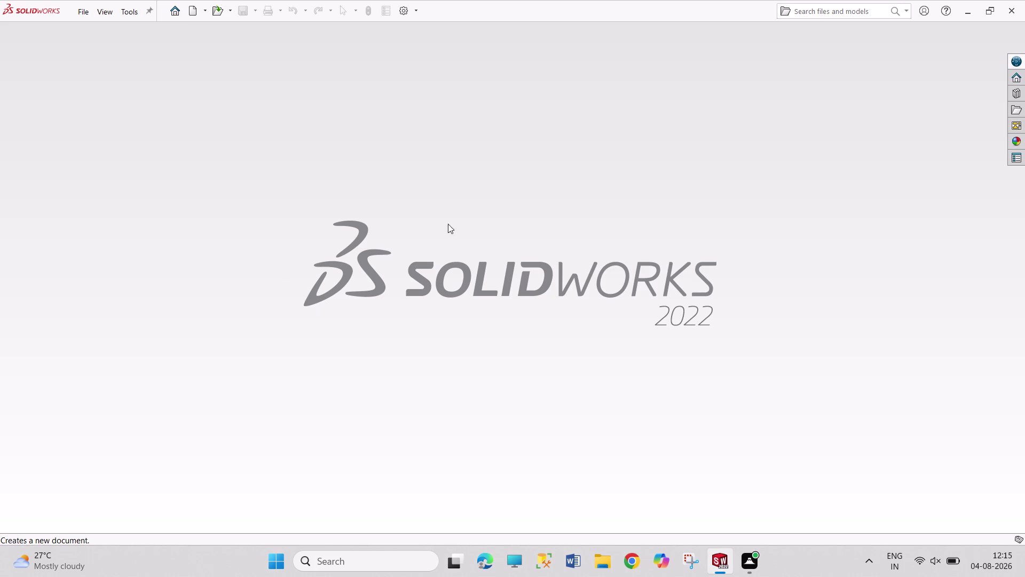
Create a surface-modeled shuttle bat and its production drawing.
Create a new blank SOLIDWORKS part document, Part1.
click(195, 12)
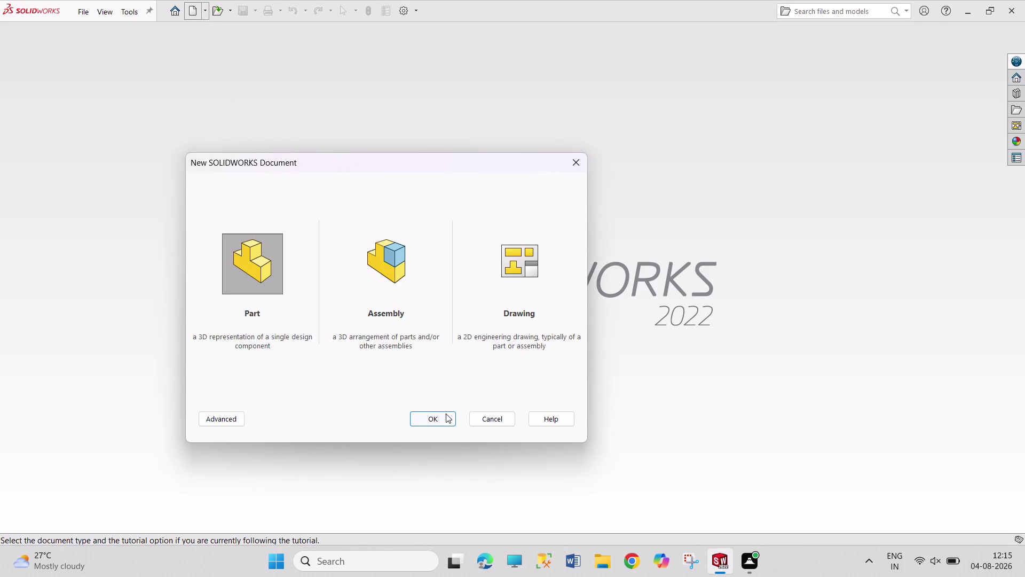
click(446, 413)
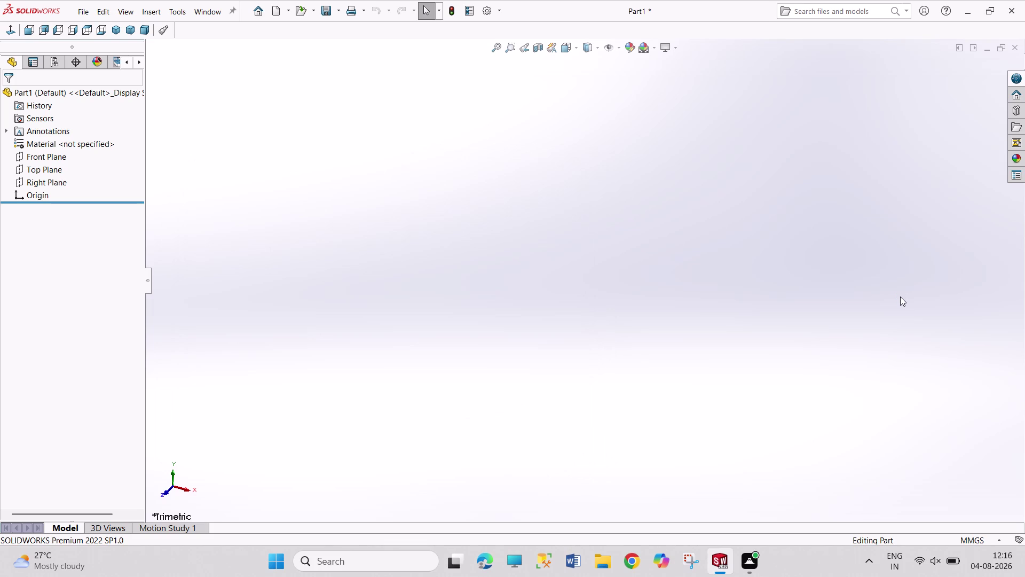
Rotate the view, then start Sketch1 on the Top Plane.
drag(469, 140, 700, 308)
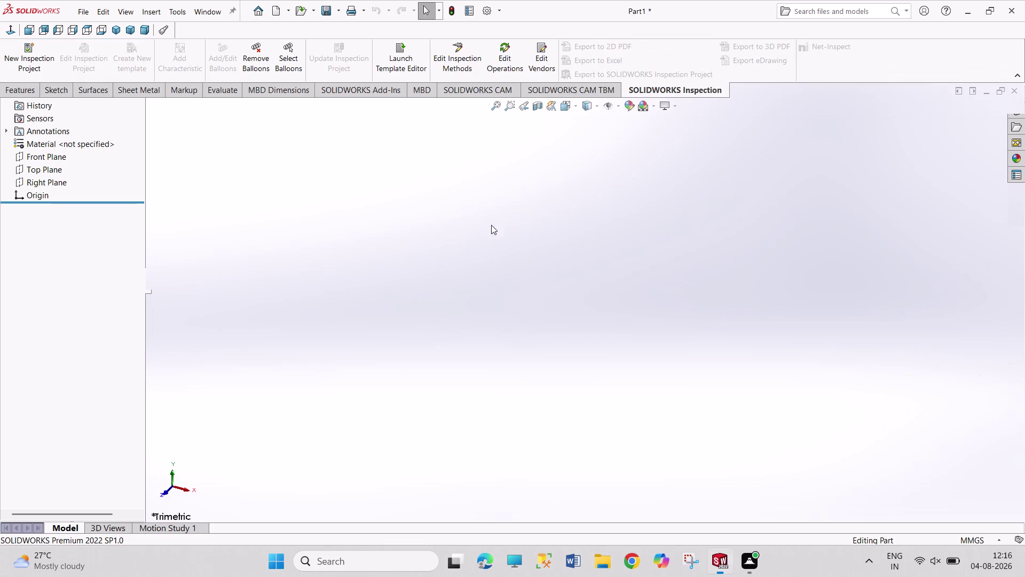
drag(463, 187, 590, 288)
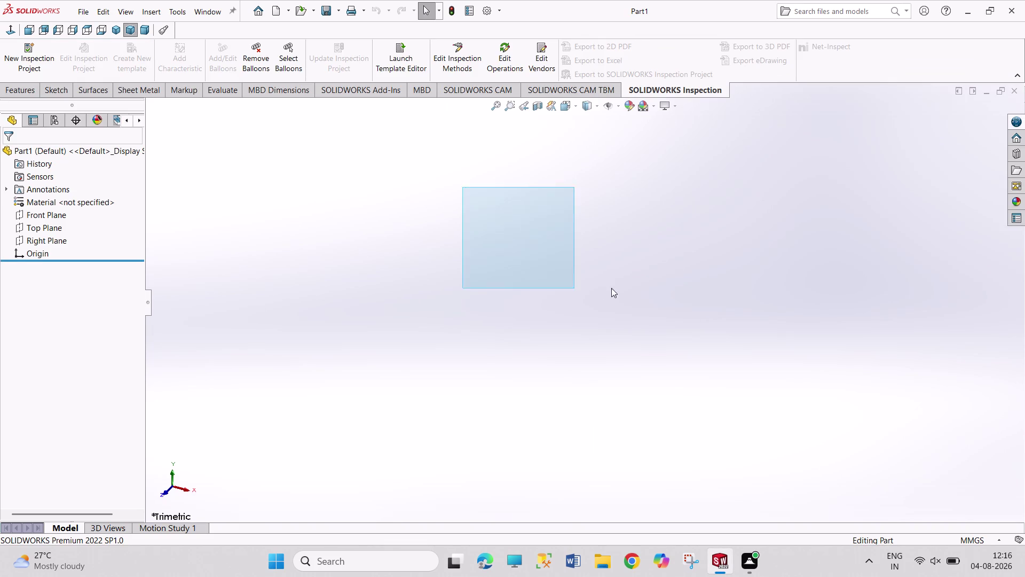
drag(591, 288, 611, 288)
drag(485, 199, 711, 367)
drag(532, 177, 757, 365)
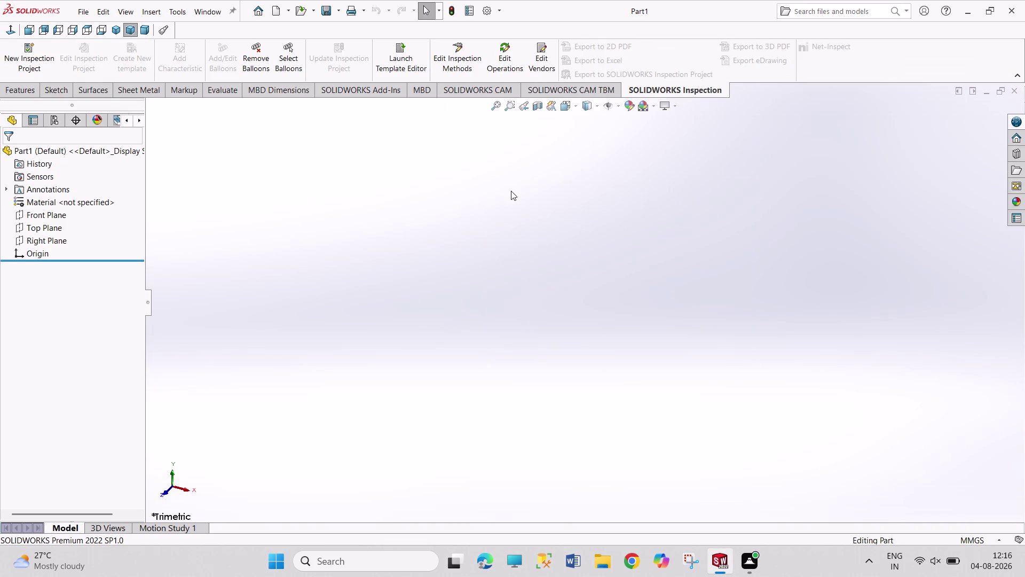
drag(511, 190, 710, 349)
drag(488, 146, 658, 364)
drag(443, 165, 622, 367)
drag(427, 184, 465, 305)
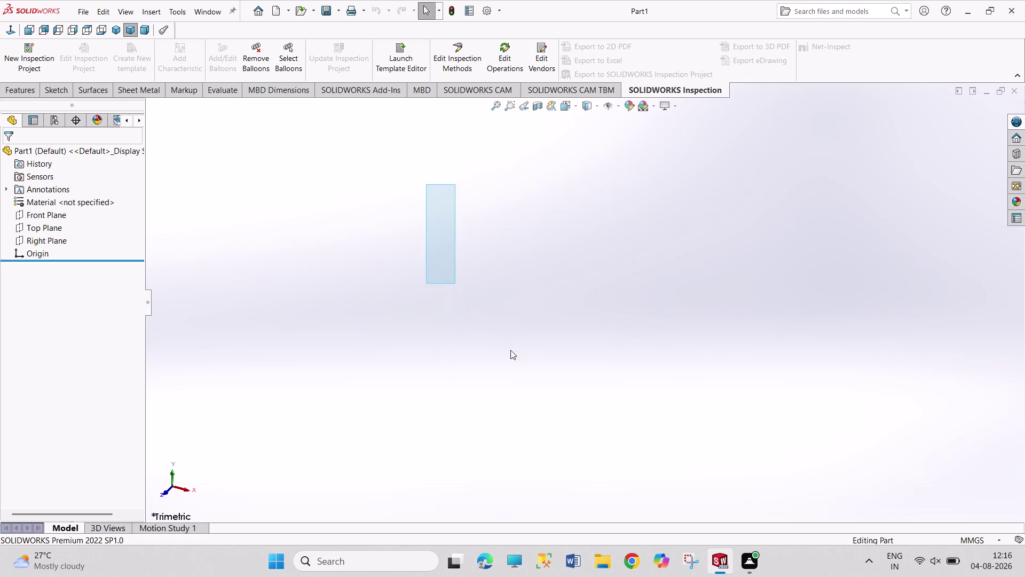
drag(465, 305, 560, 337)
drag(445, 191, 546, 301)
drag(430, 180, 682, 351)
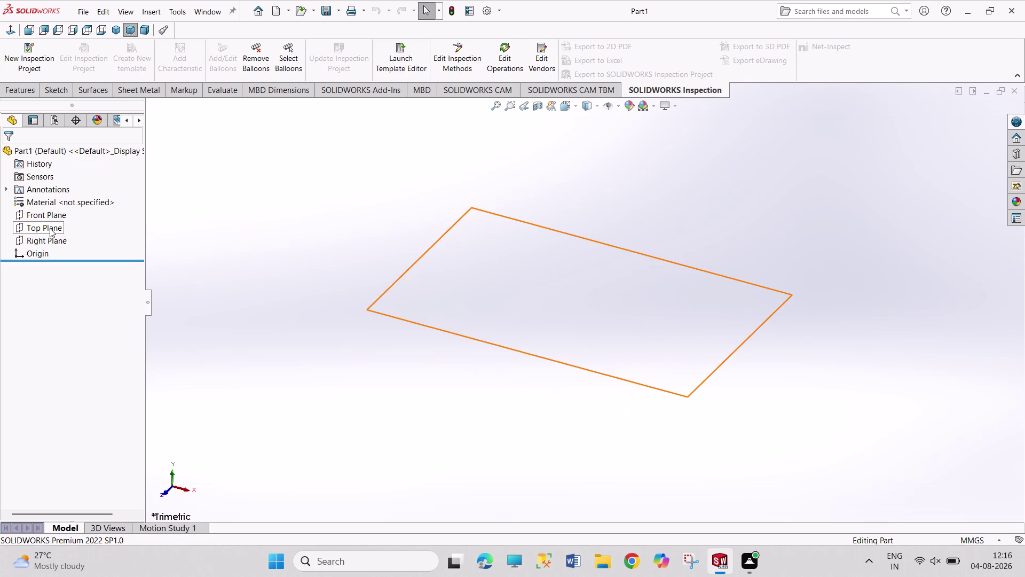
click(50, 228)
click(59, 215)
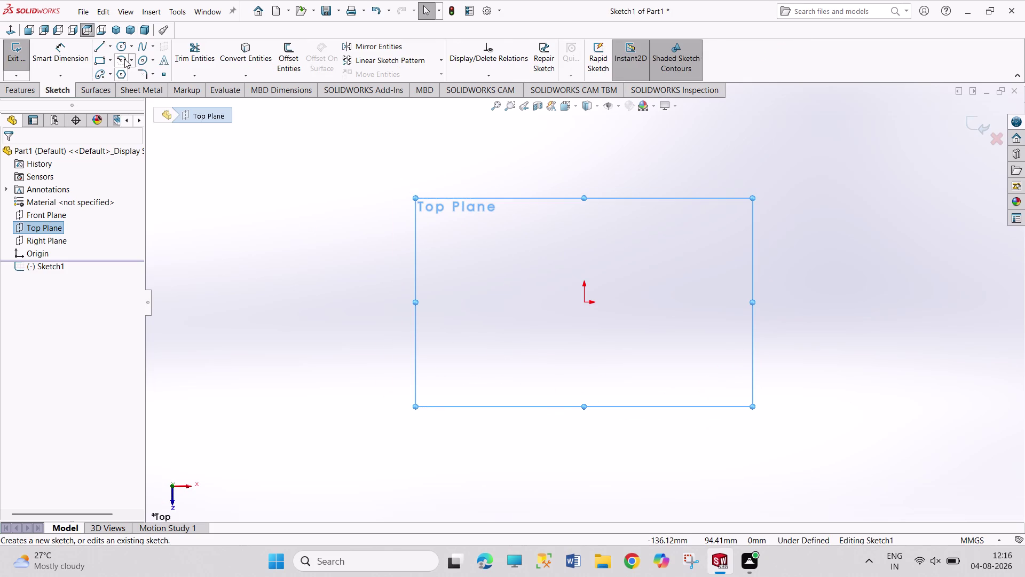
Draw an origin-centred ellipse with radii about 58.9 and 36.9 mm.
click(142, 61)
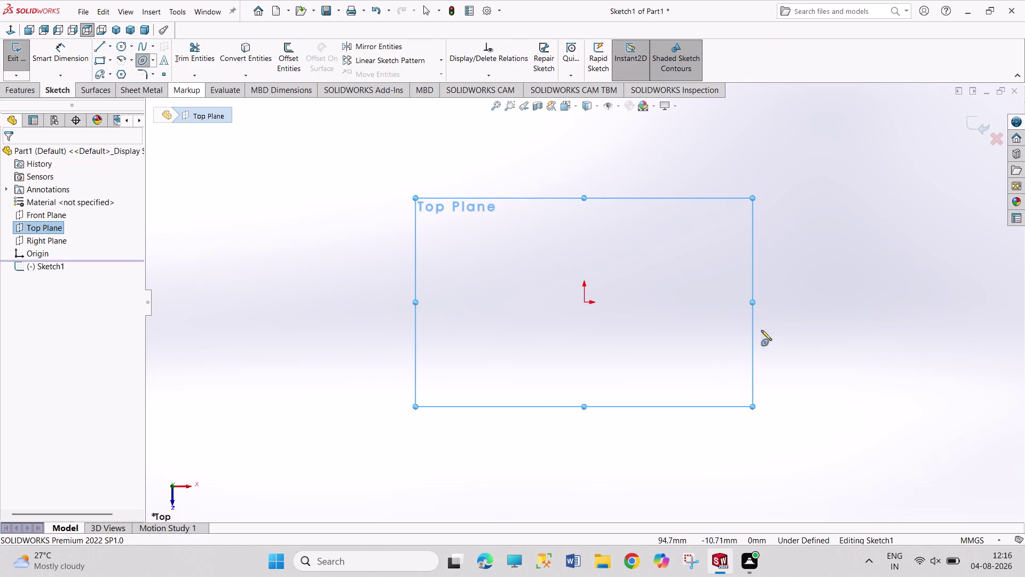
click(584, 300)
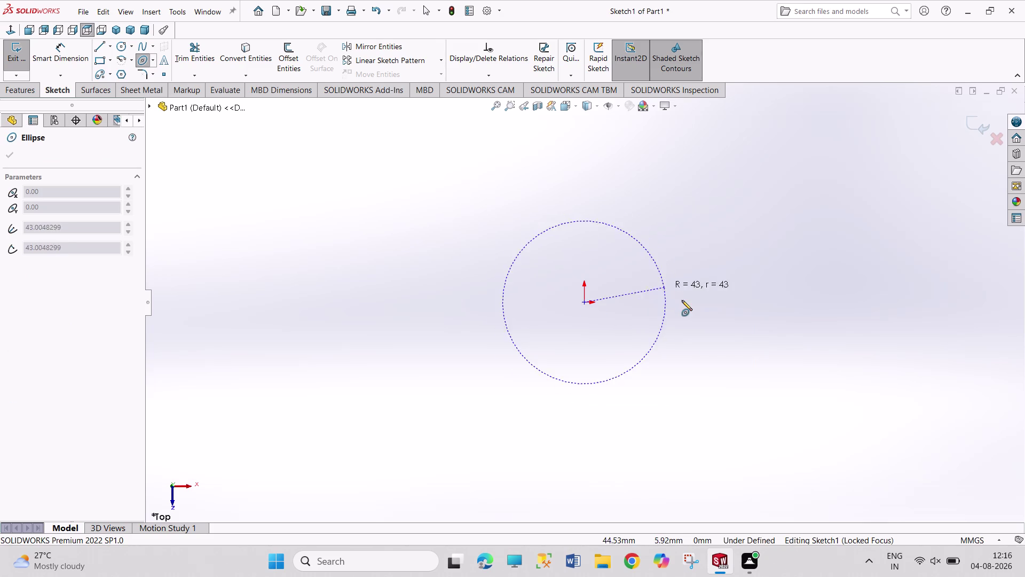
click(696, 299)
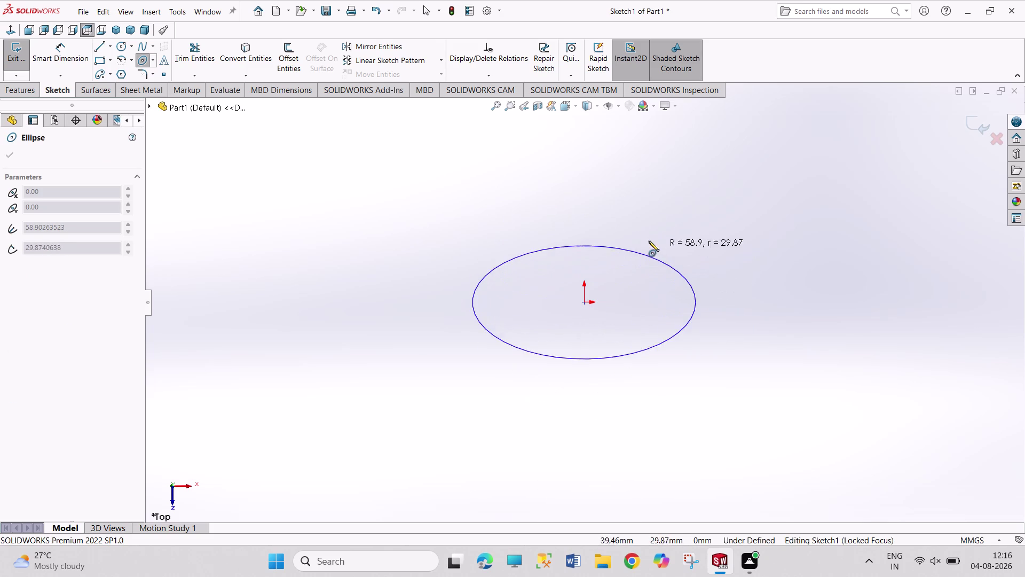
click(600, 232)
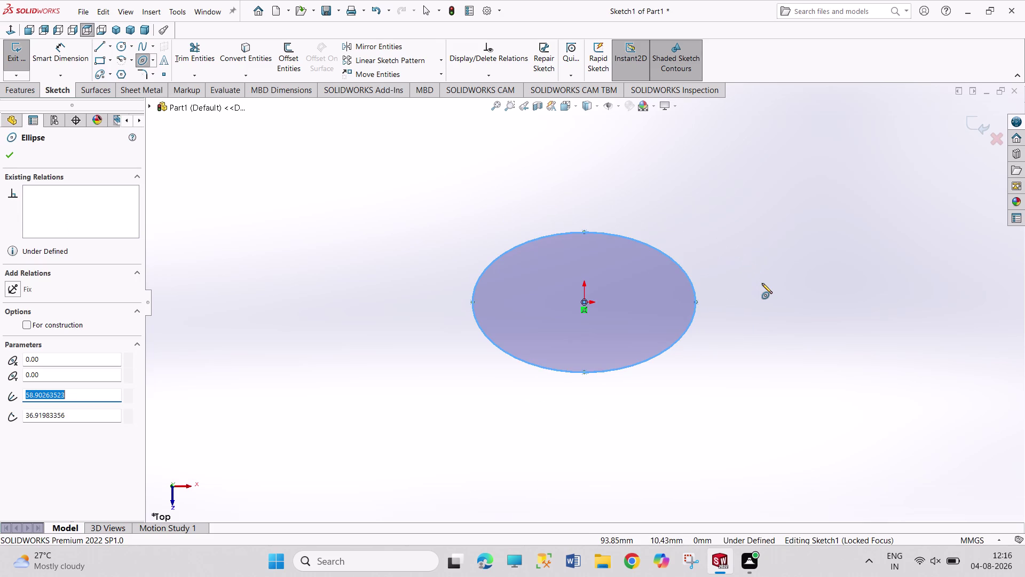
right_drag(762, 283, 754, 196)
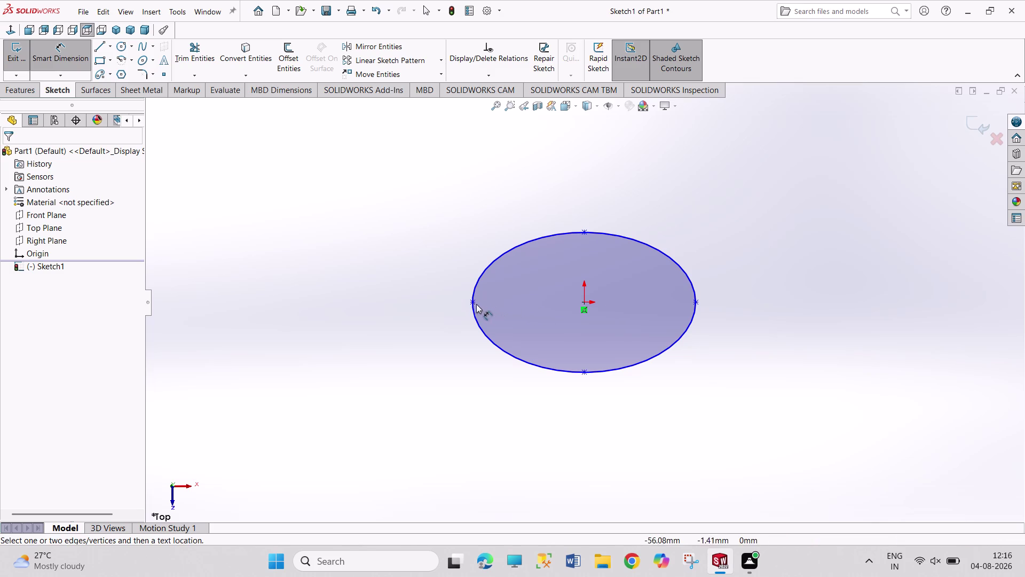
Dimension the ellipse's width between its left and right points as 300 mm.
click(471, 300)
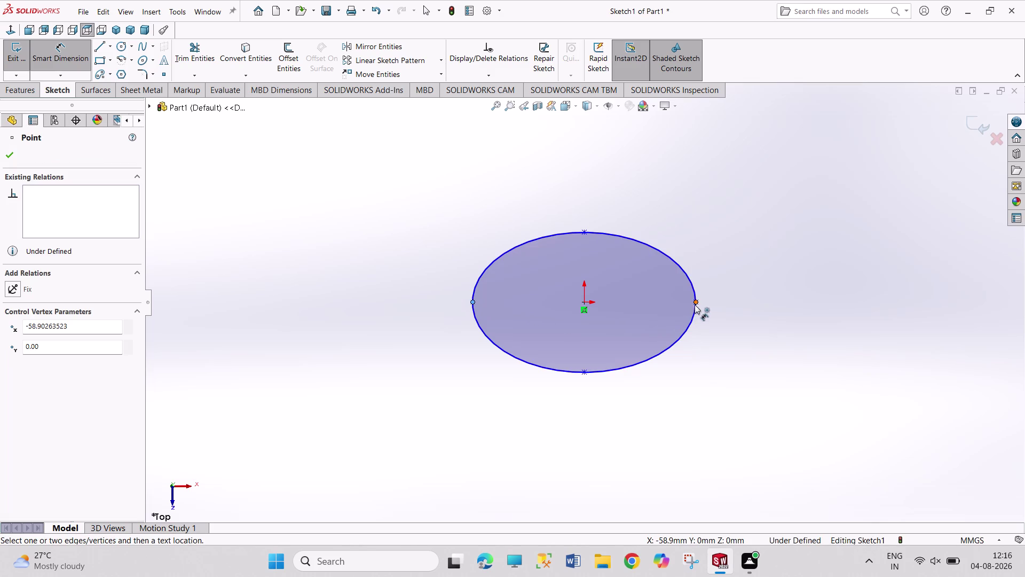
click(697, 304)
click(628, 202)
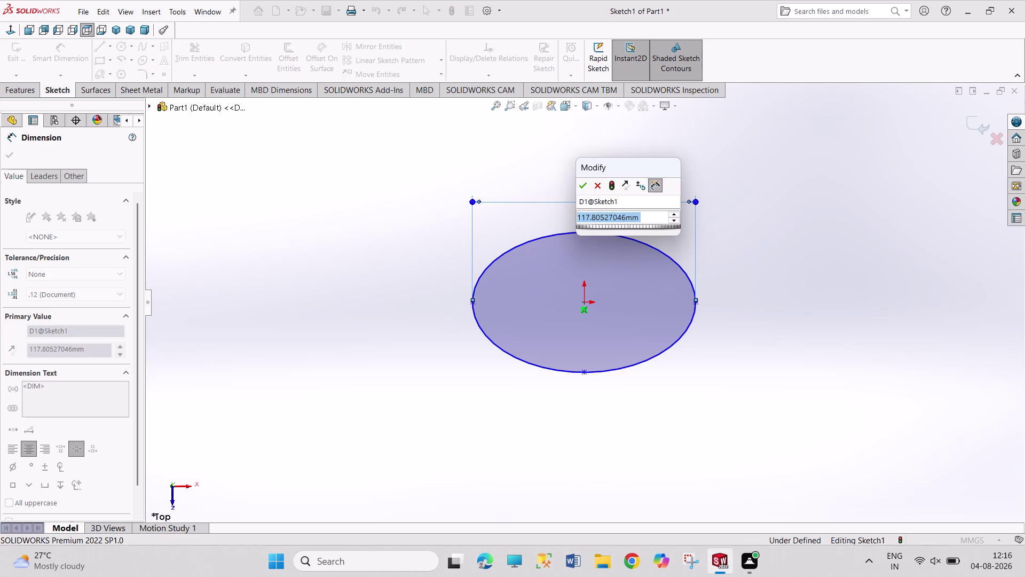
text(300)
key(Return)
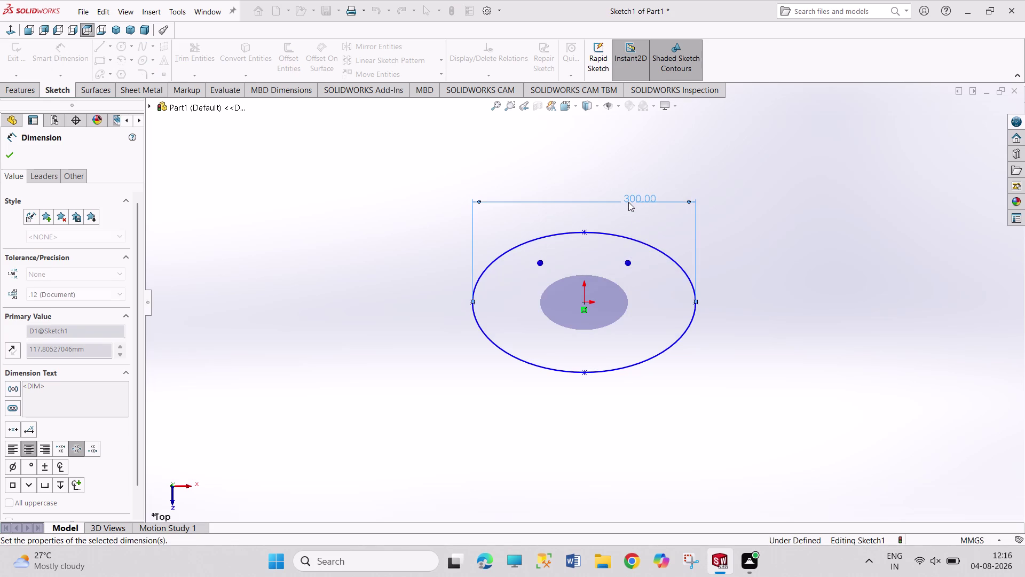
Dimension the ellipse's height as 200 mm and exit Smart Dimension.
click(584, 232)
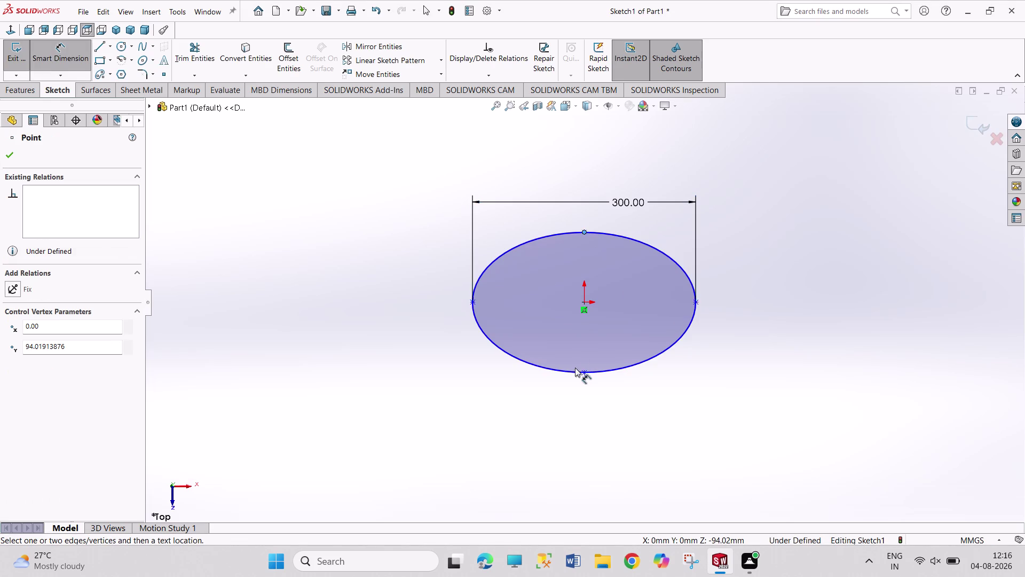
click(584, 373)
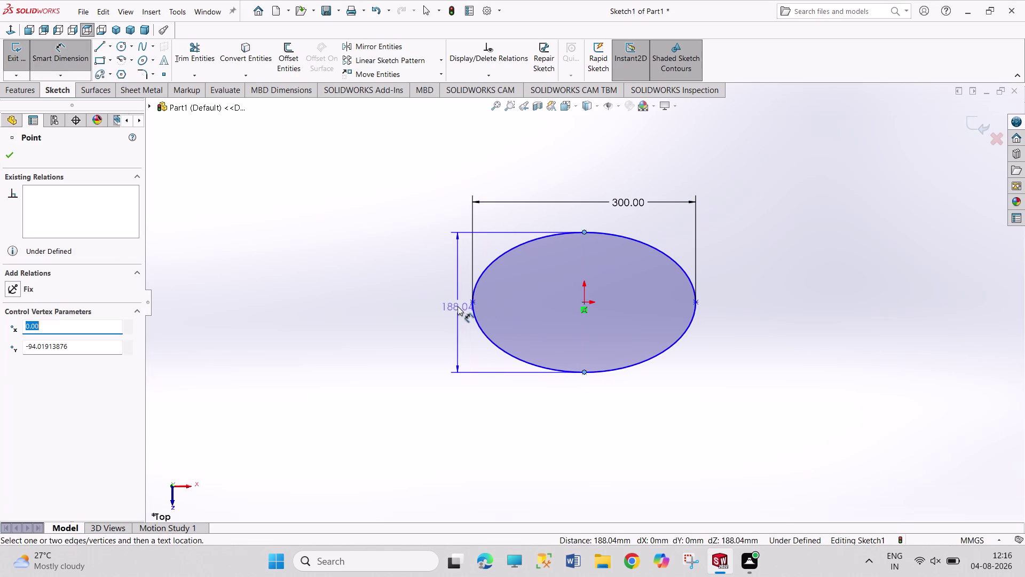
click(421, 289)
text(20)
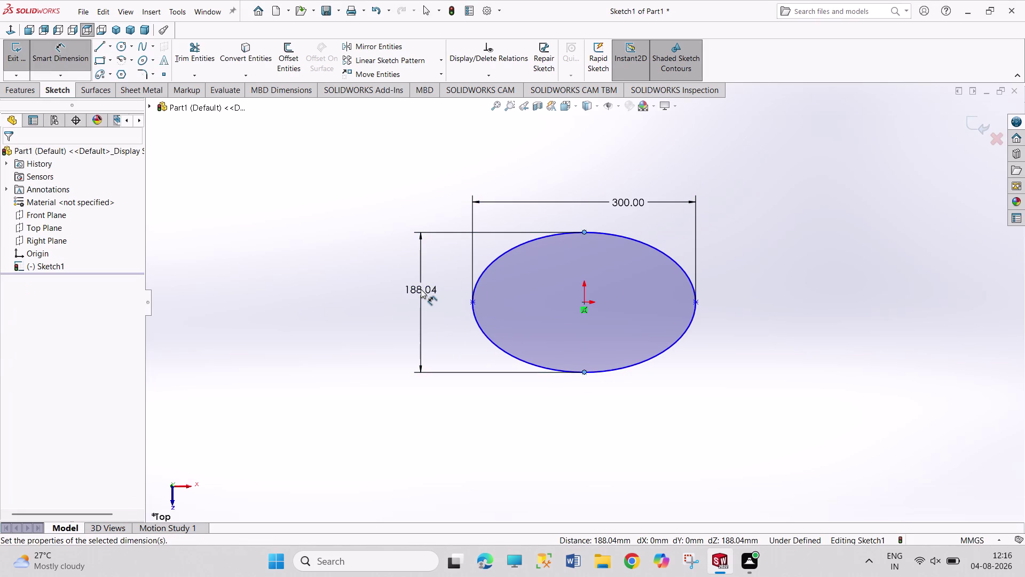
text(0)
key(Return)
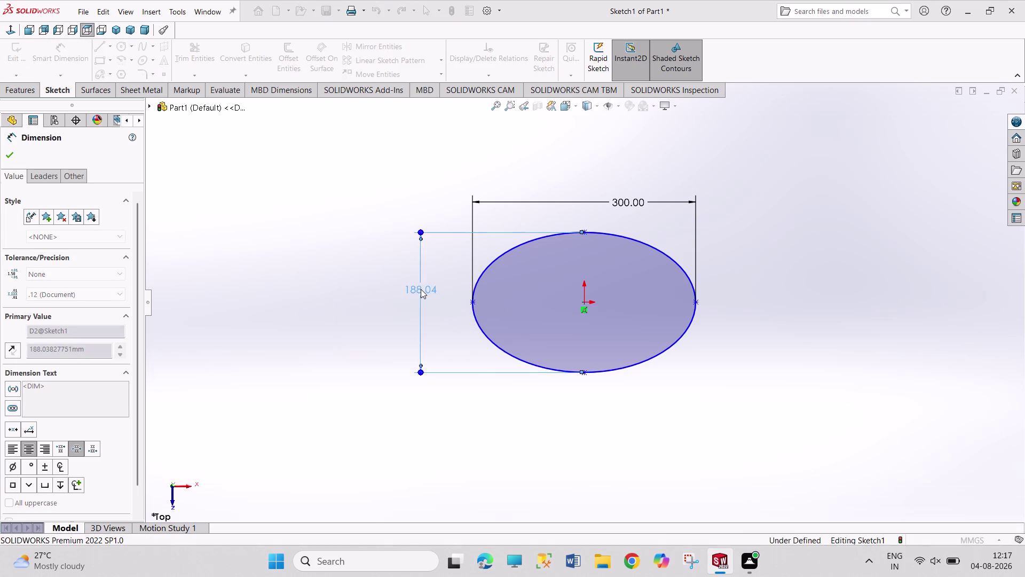
right_click(751, 314)
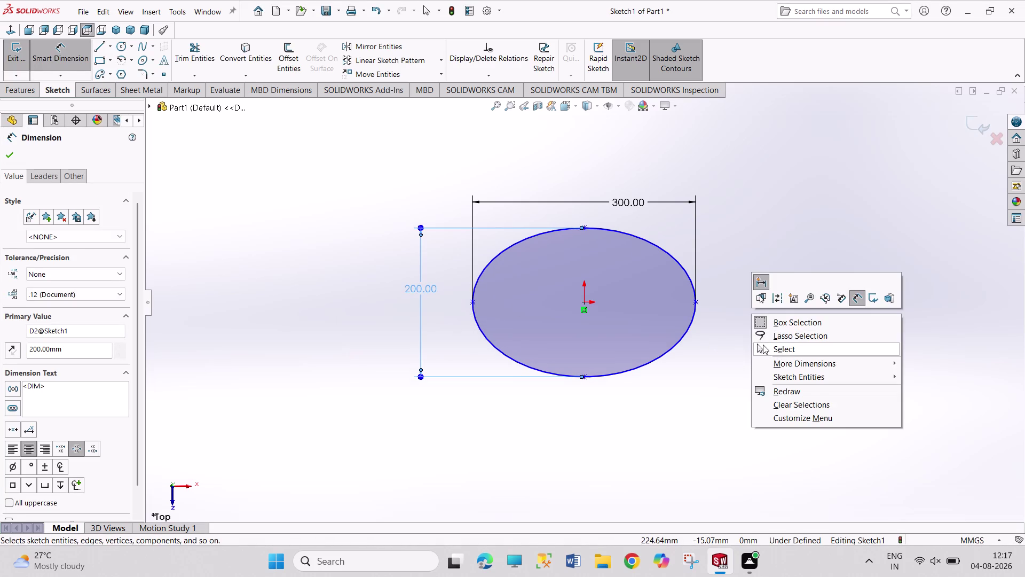
click(763, 344)
click(472, 301)
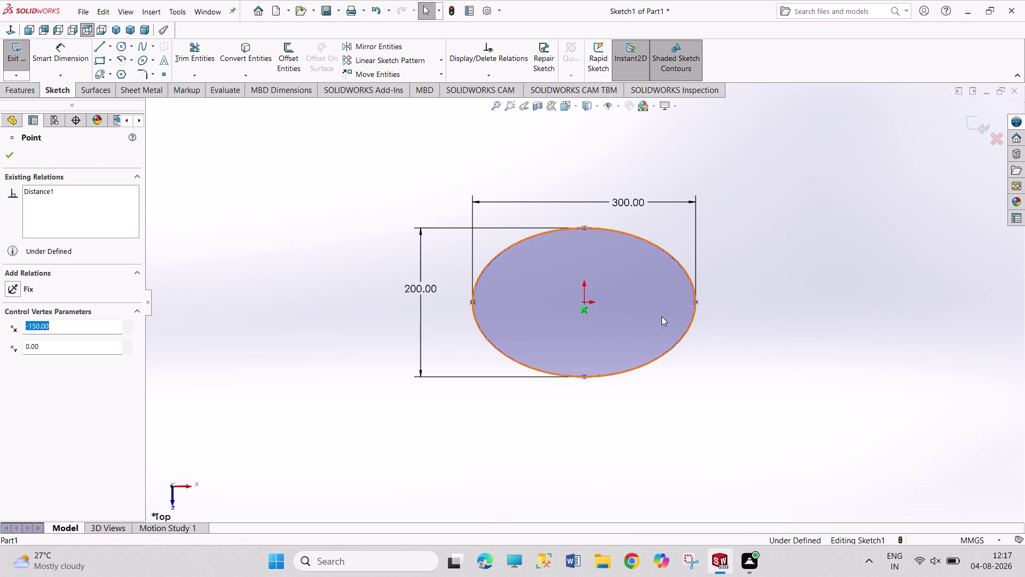
Make the ellipse's end points and centre Horizontal, then exit Sketch1.
click(697, 302)
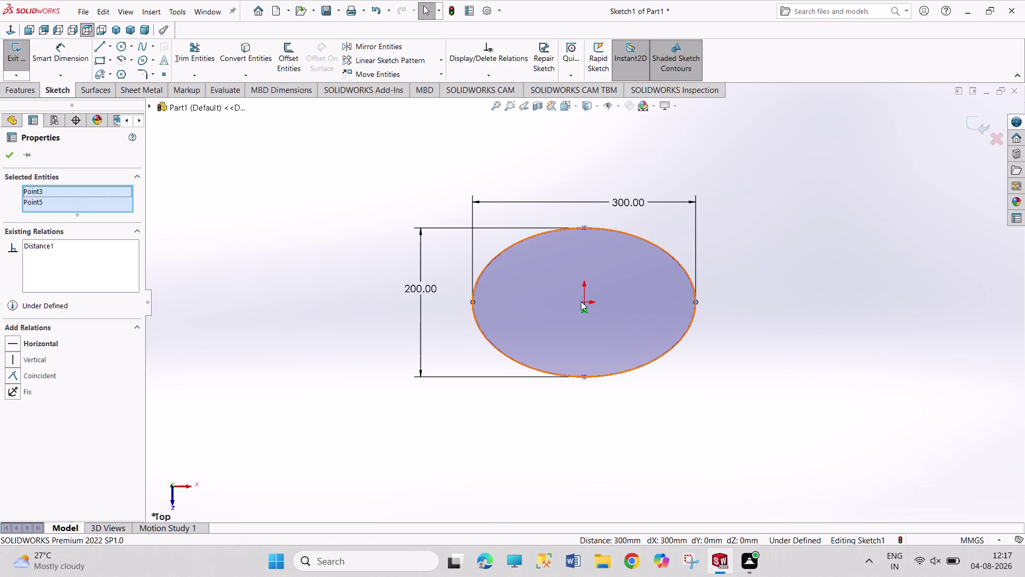
click(582, 302)
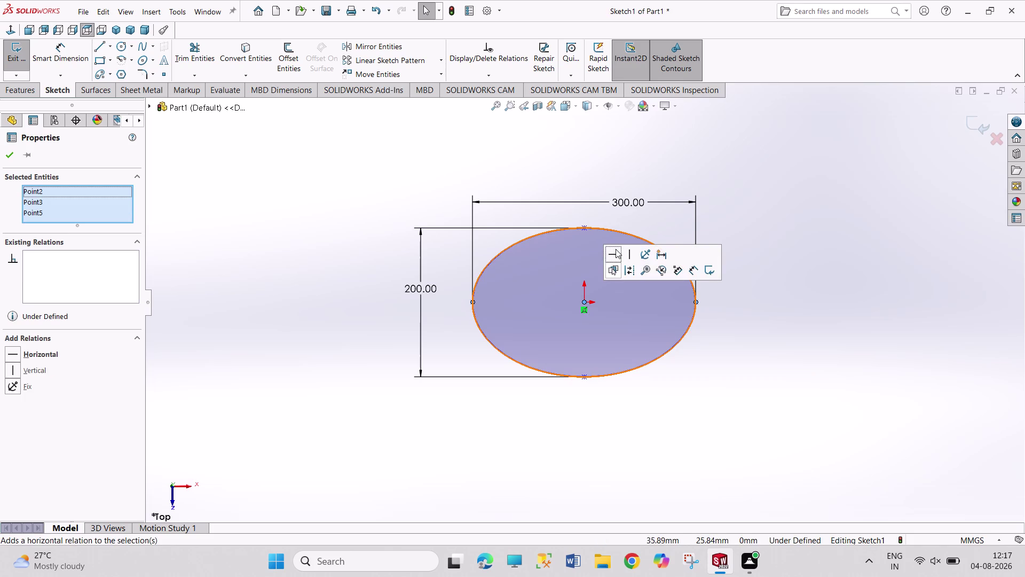
click(616, 249)
click(807, 287)
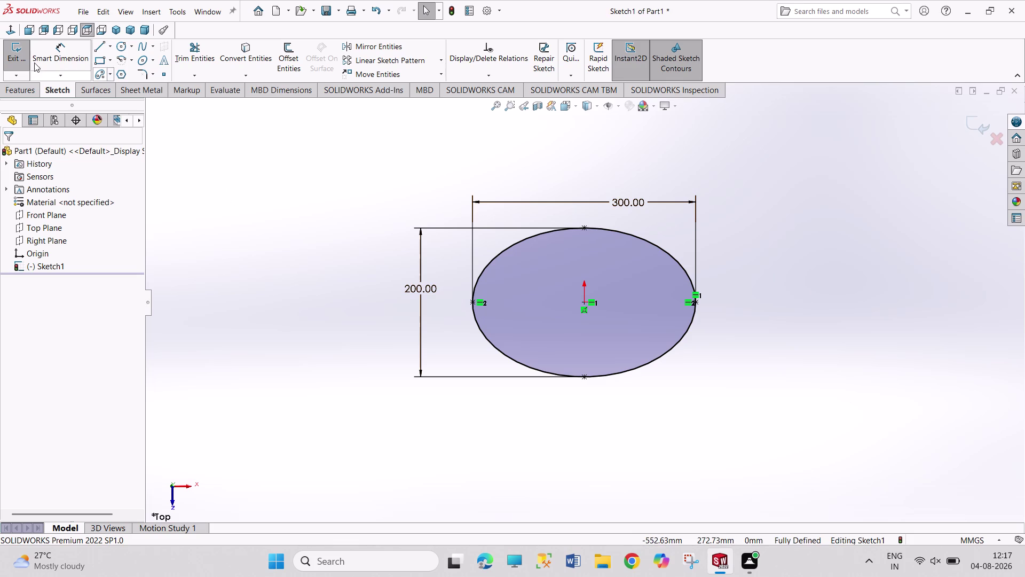
click(16, 52)
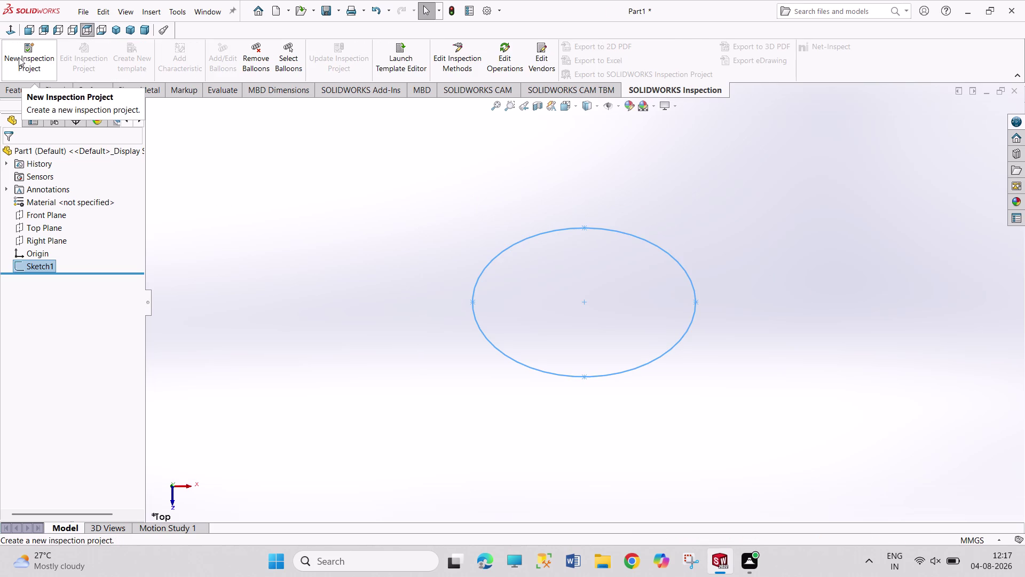
Start Sketch2 on the Front Plane and place an ellipse centre near the path's right end.
click(47, 215)
click(57, 201)
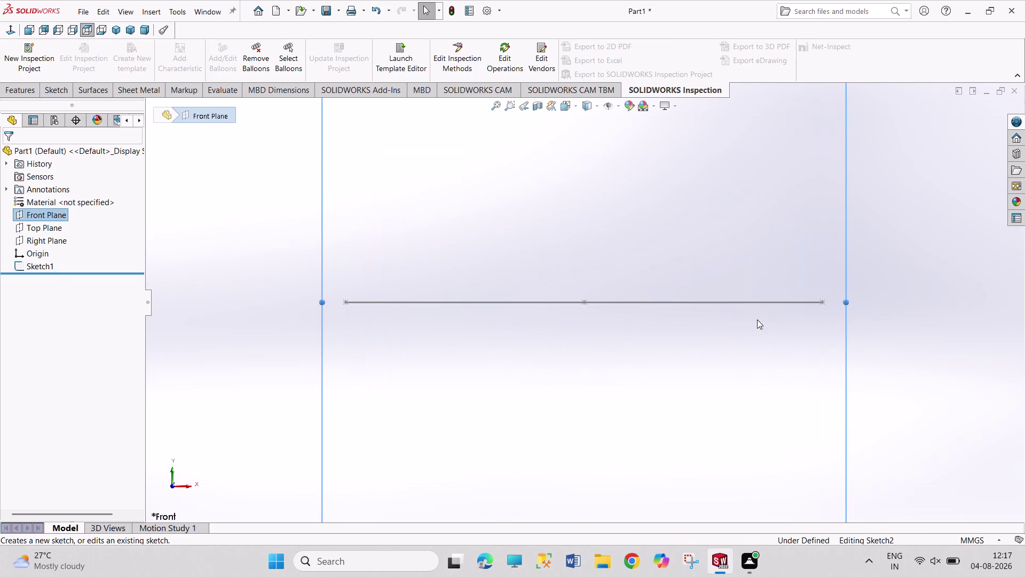
scroll(down, 3)
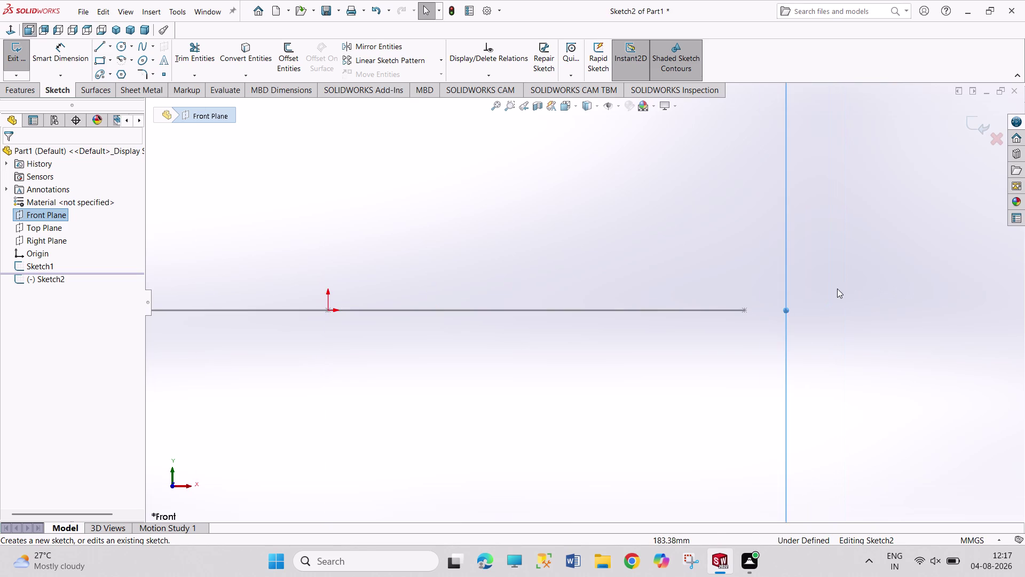
scroll(down, 3)
click(140, 59)
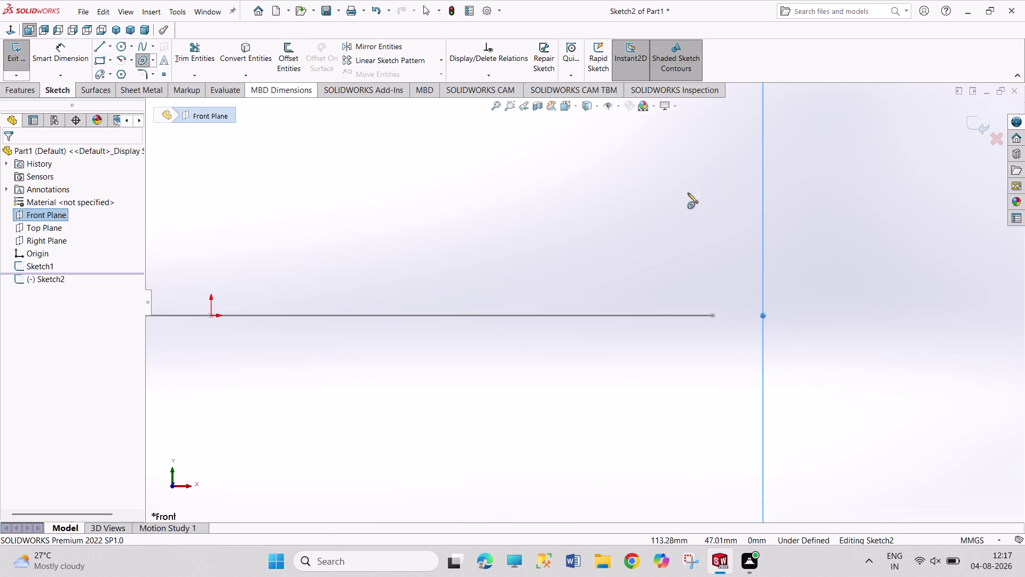
click(739, 315)
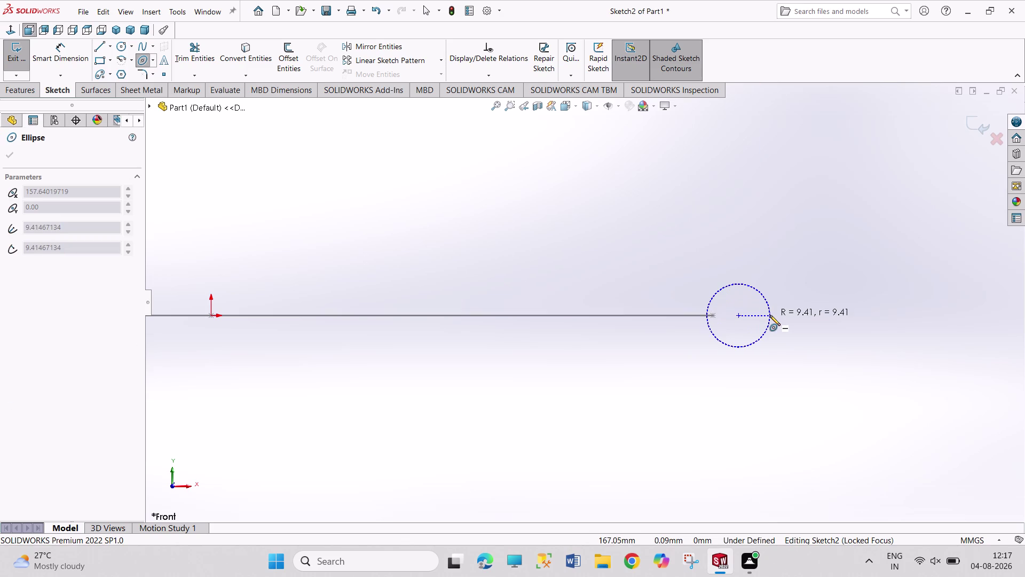
Set the small ellipse's two radii and leave the Ellipse tool.
click(770, 316)
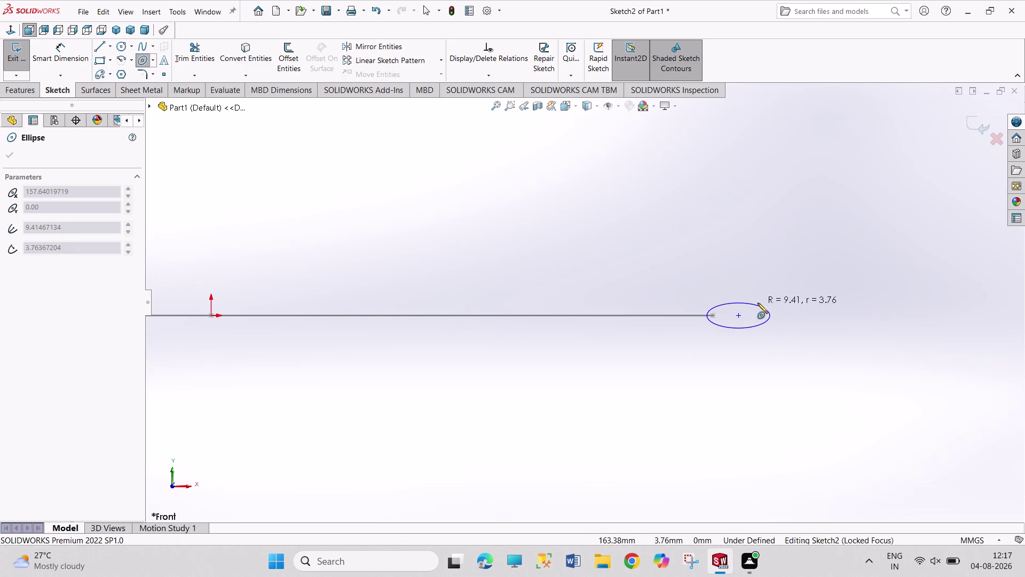
click(758, 303)
right_click(767, 241)
click(777, 249)
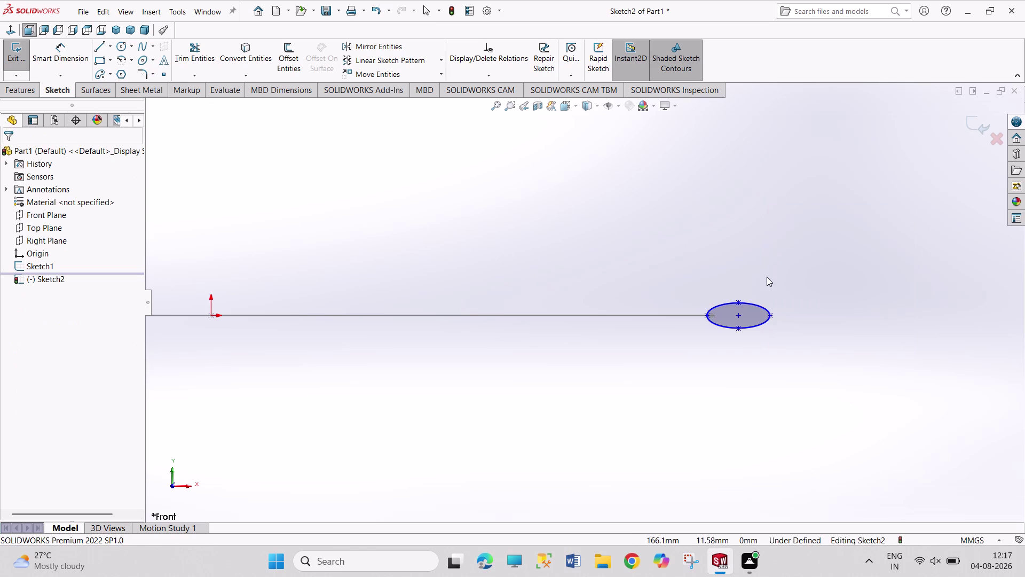
right_drag(767, 276, 762, 222)
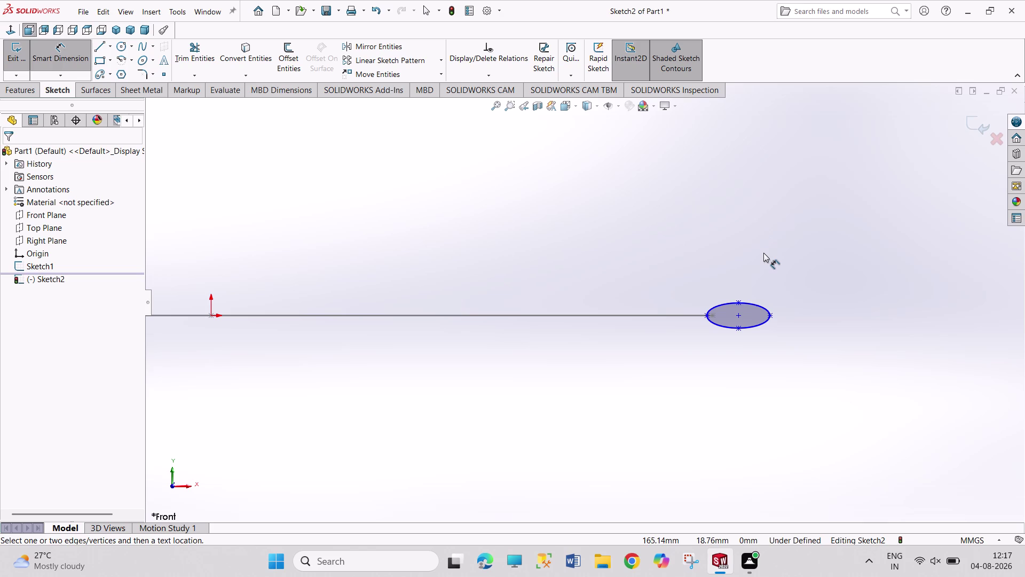
Dimension the small ellipse's height between its top and bottom points as 20 mm.
click(739, 303)
click(739, 328)
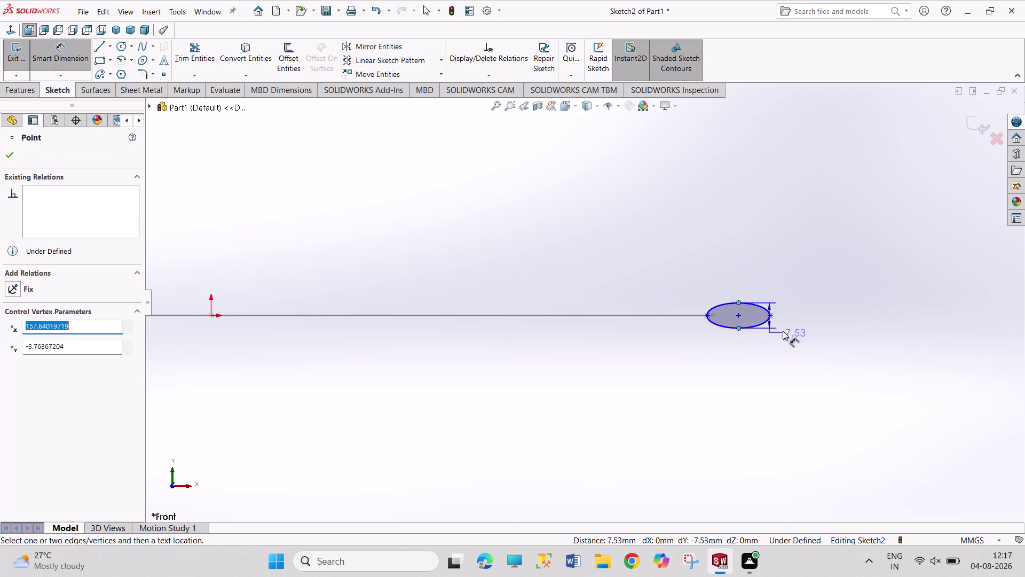
click(804, 315)
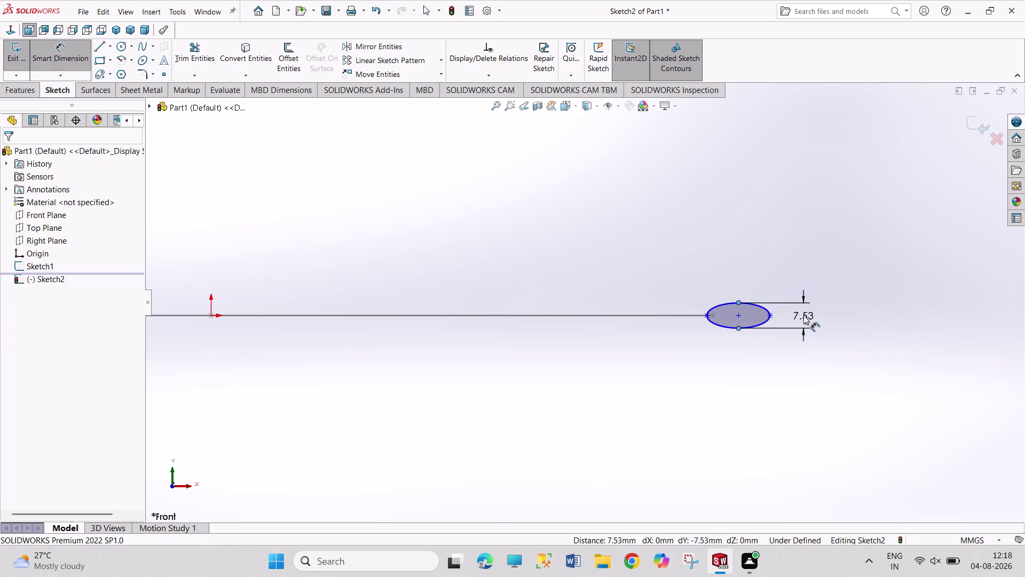
text(20)
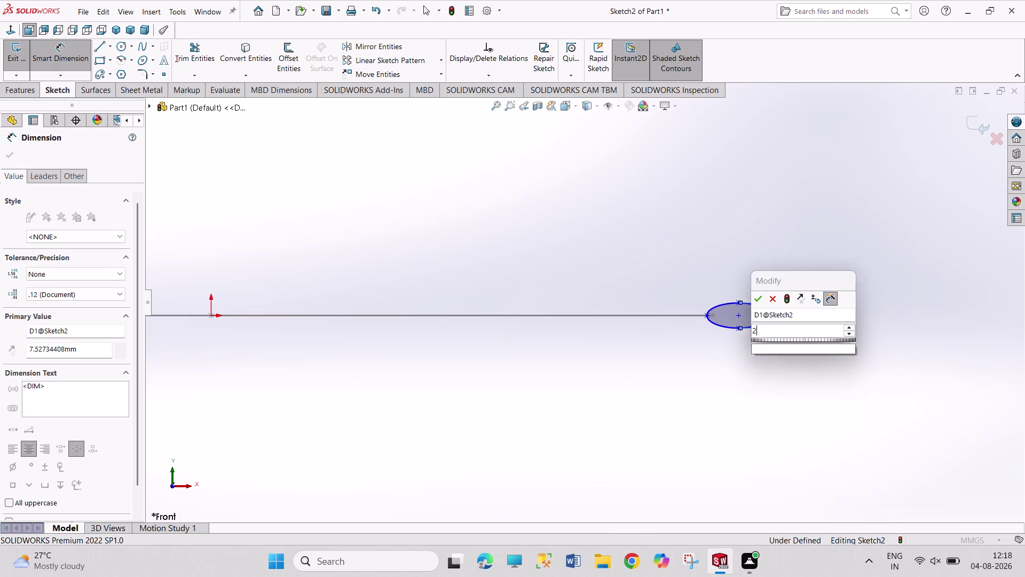
key(Return)
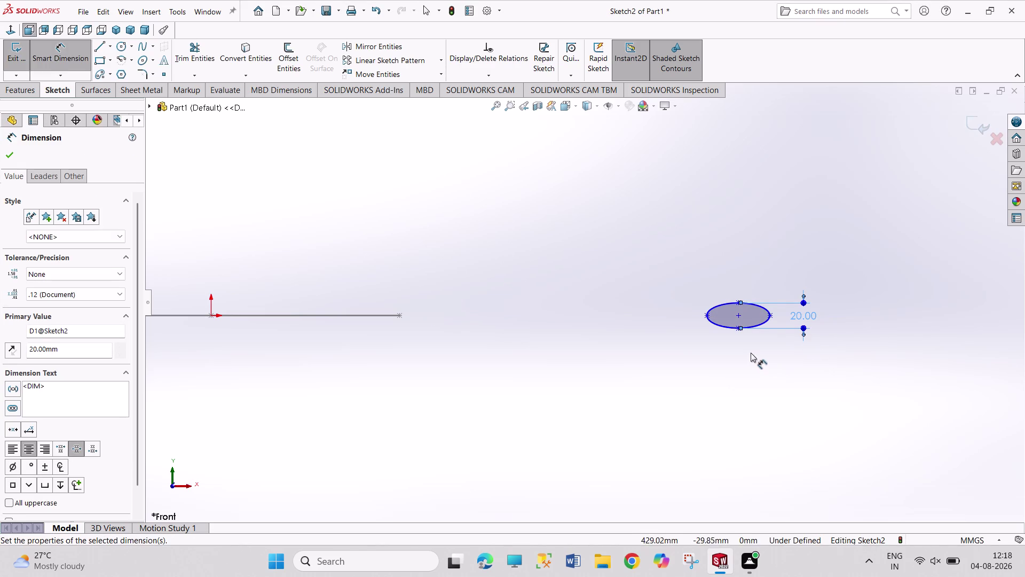
Dimension the ellipse's width as 10 mm and drag it toward the path's end.
click(769, 317)
click(709, 313)
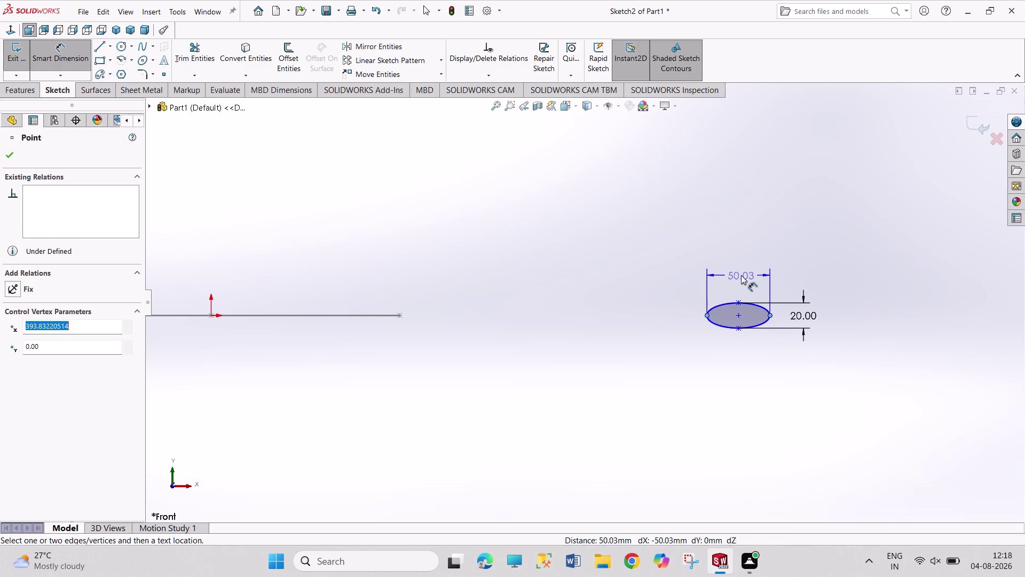
click(741, 275)
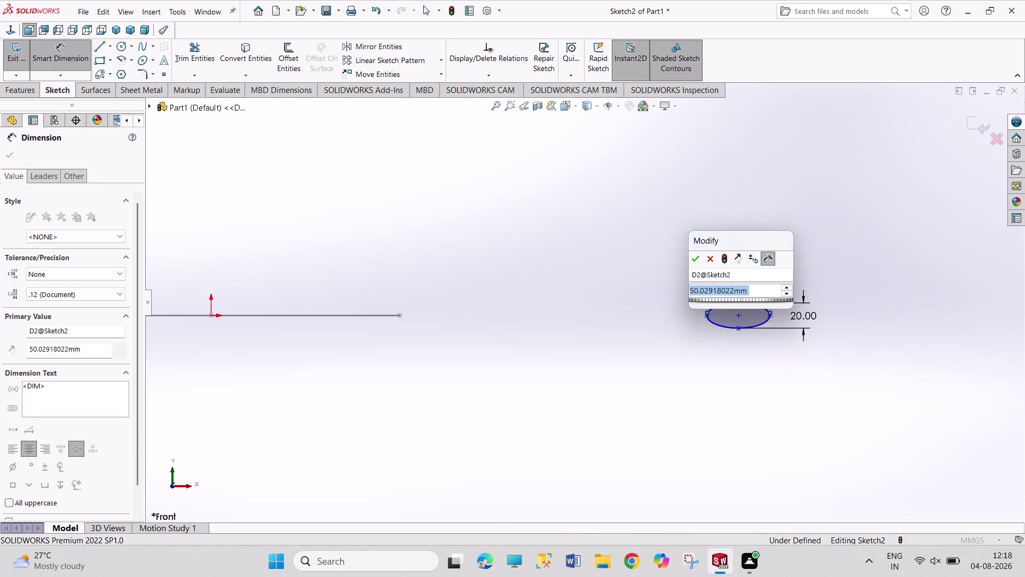
text(10)
key(Return)
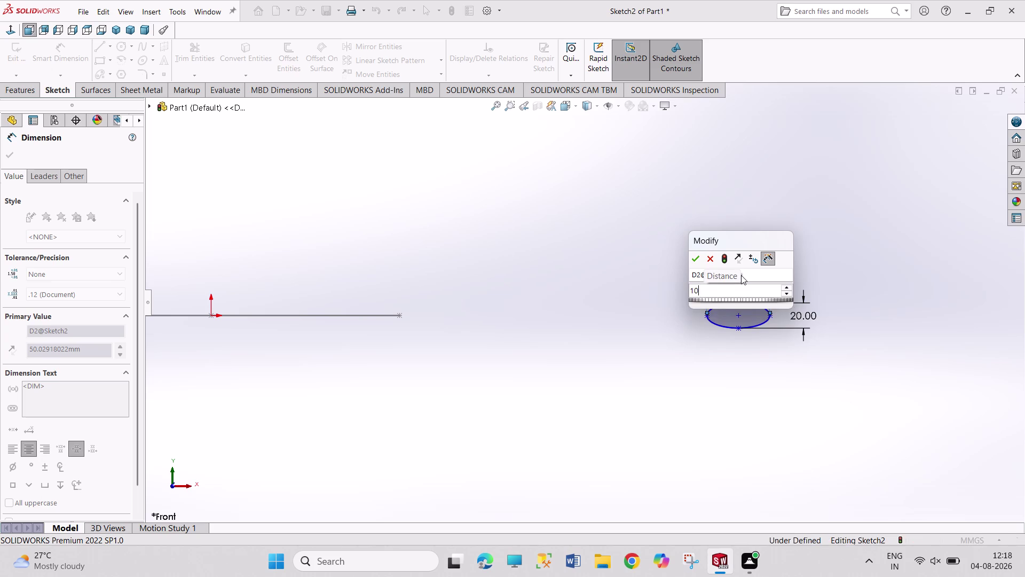
right_click(801, 251)
click(815, 283)
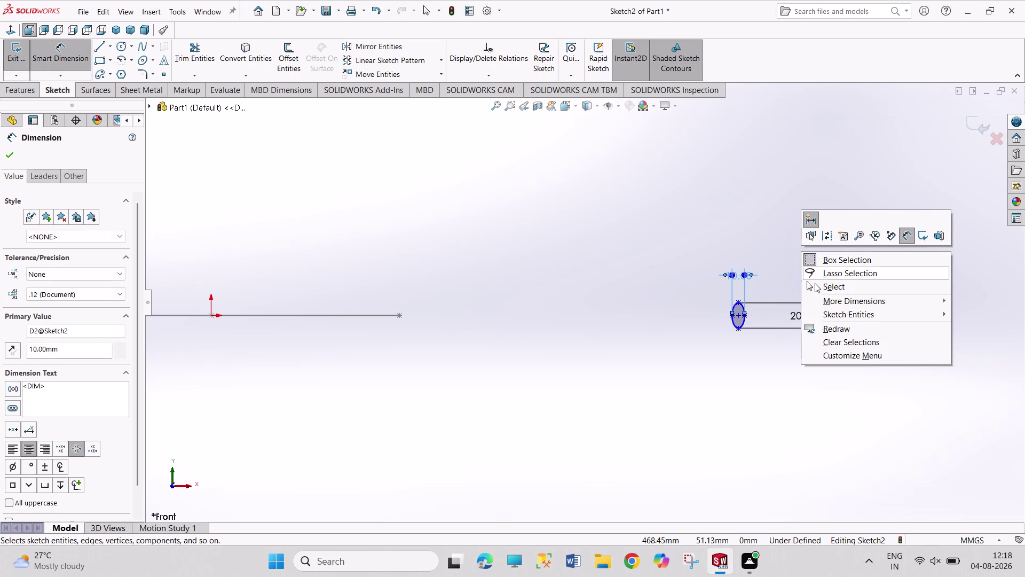
scroll(up, 3)
scroll(down, 3)
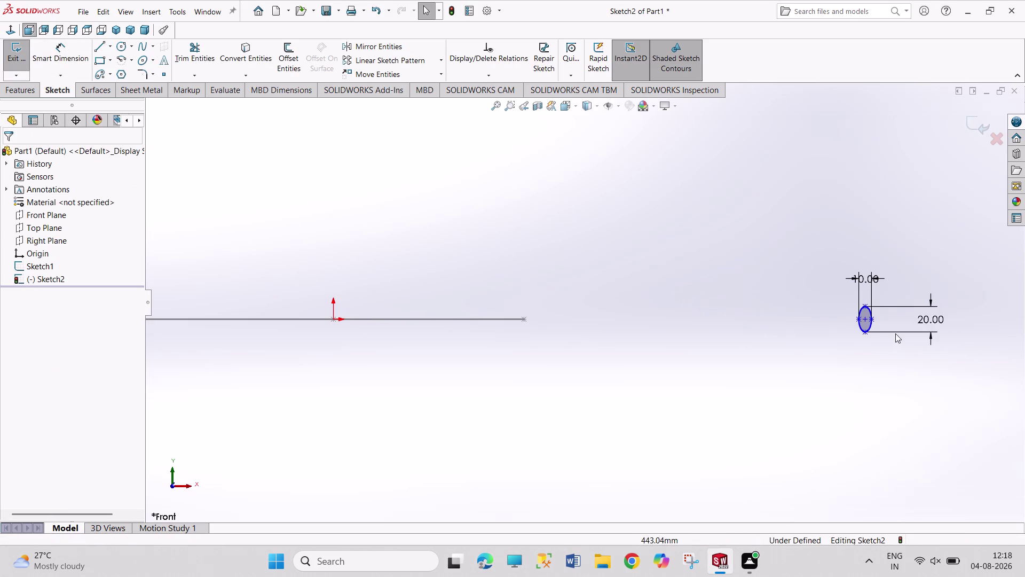
drag(865, 319, 643, 316)
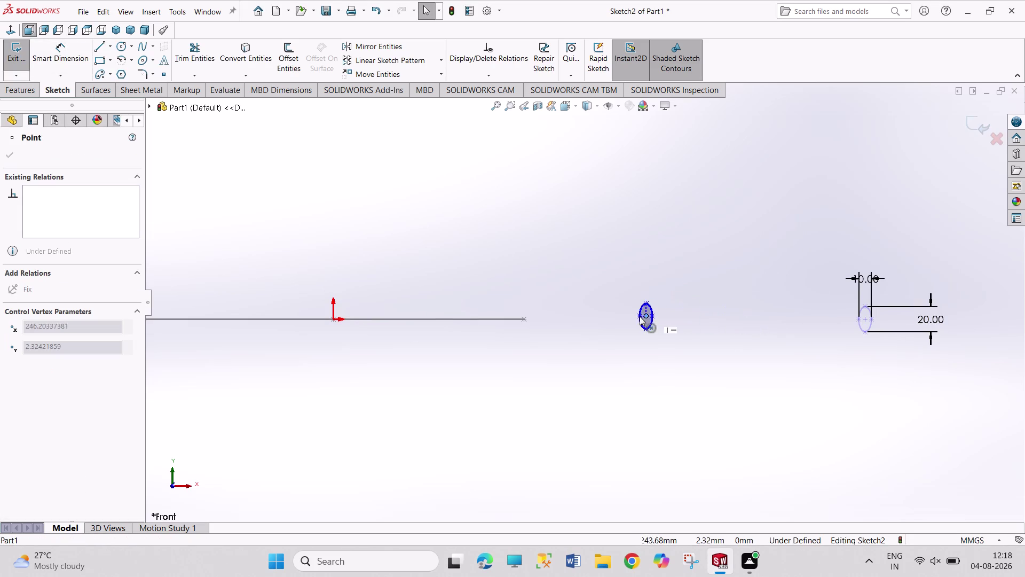
Move the ellipse near Sketch1's right end and reposition its width dimension text.
drag(643, 317, 576, 314)
click(722, 336)
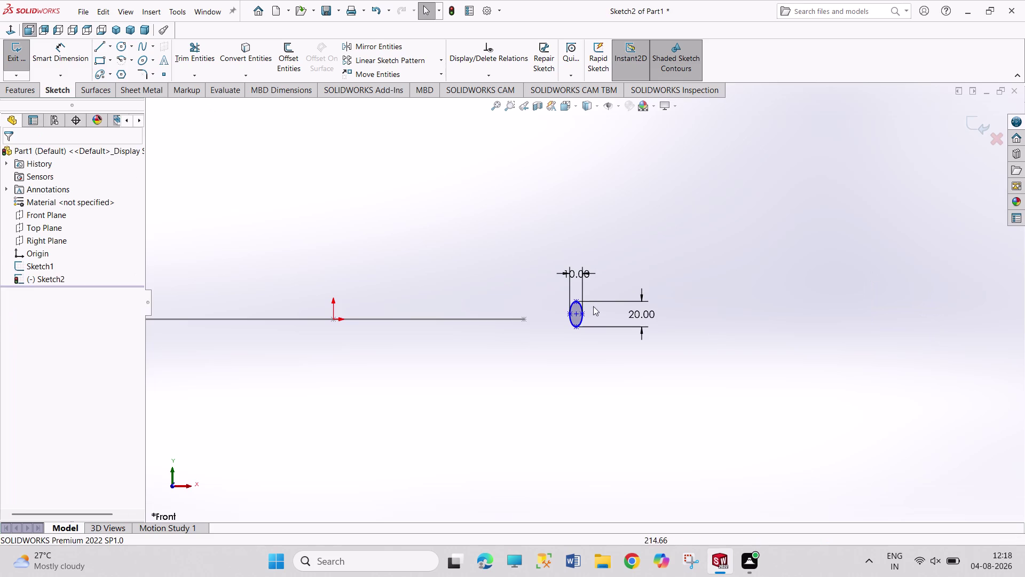
drag(579, 276, 635, 270)
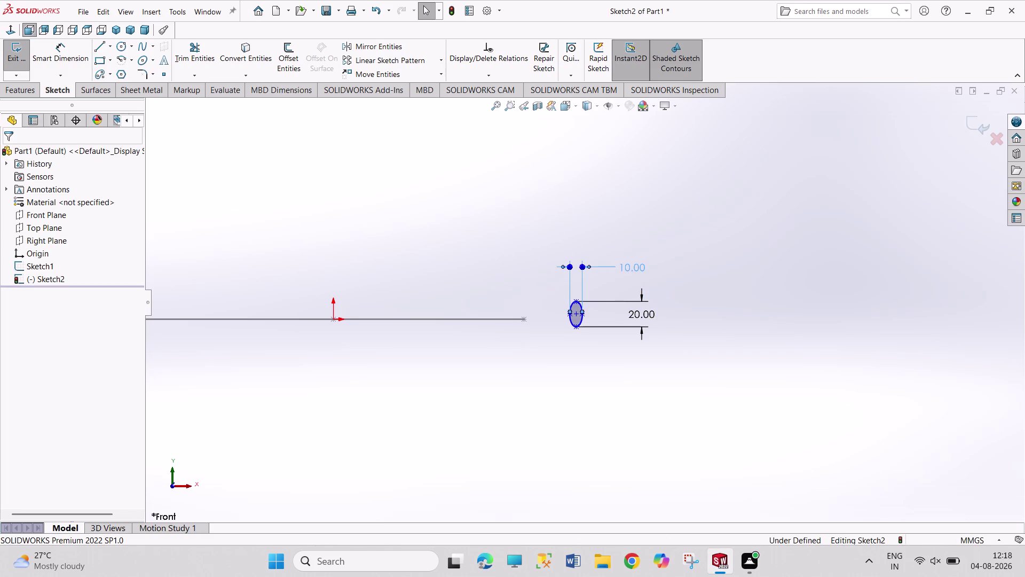
click(737, 296)
click(573, 314)
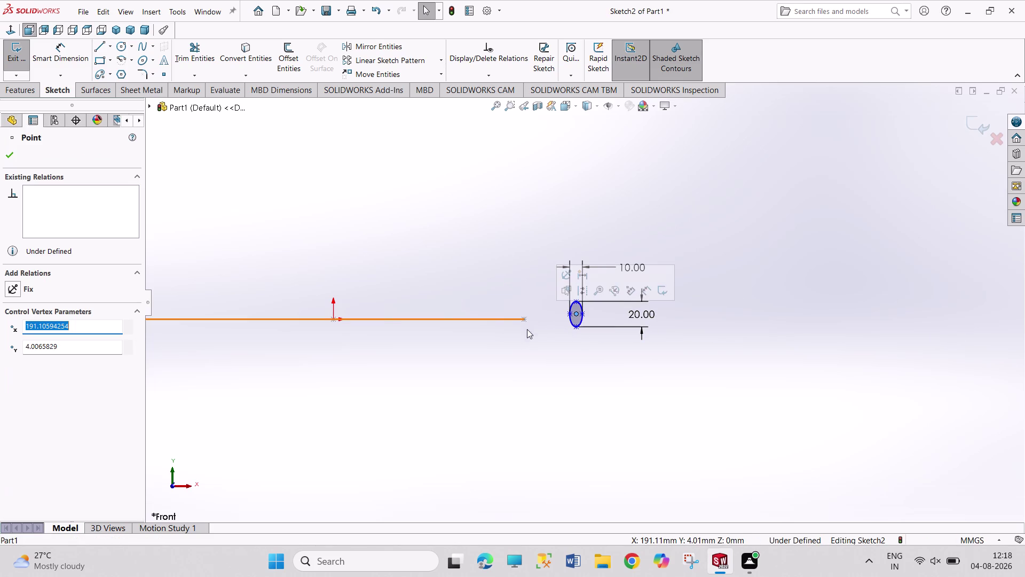
scroll(down, 3)
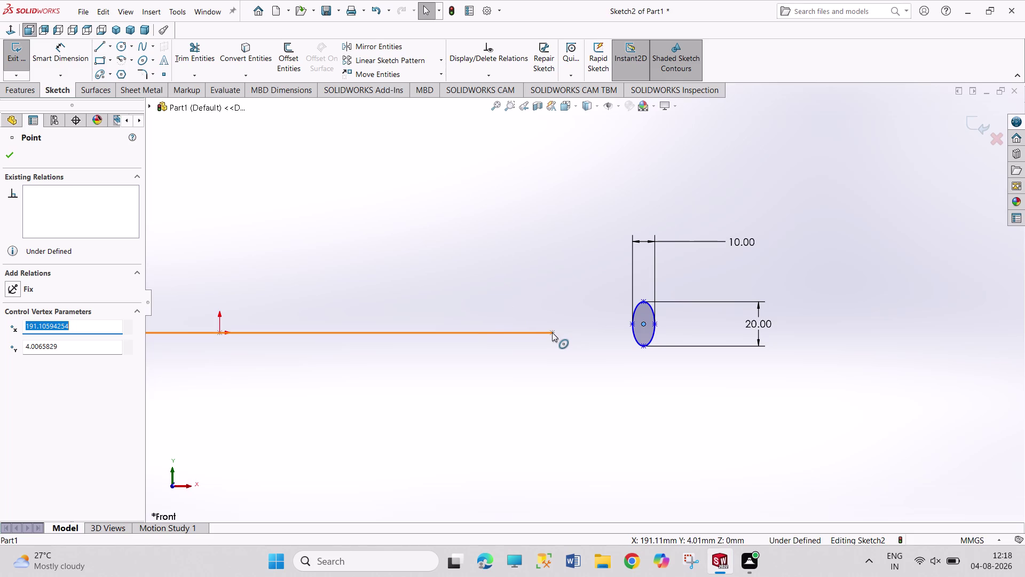
click(553, 332)
click(637, 382)
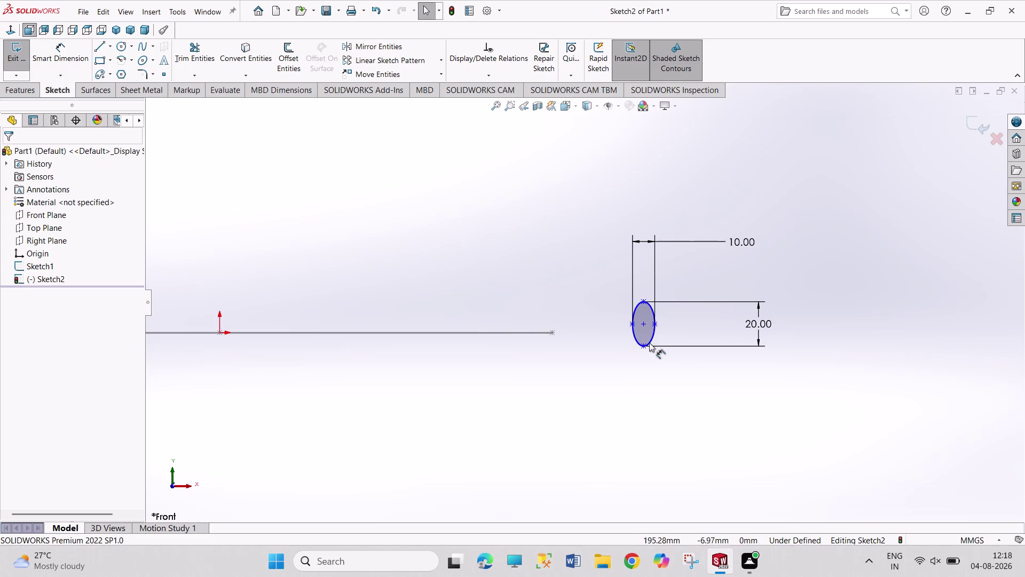
Snap the ellipse centre onto Sketch1's right endpoint and exit Sketch2.
drag(642, 325, 565, 331)
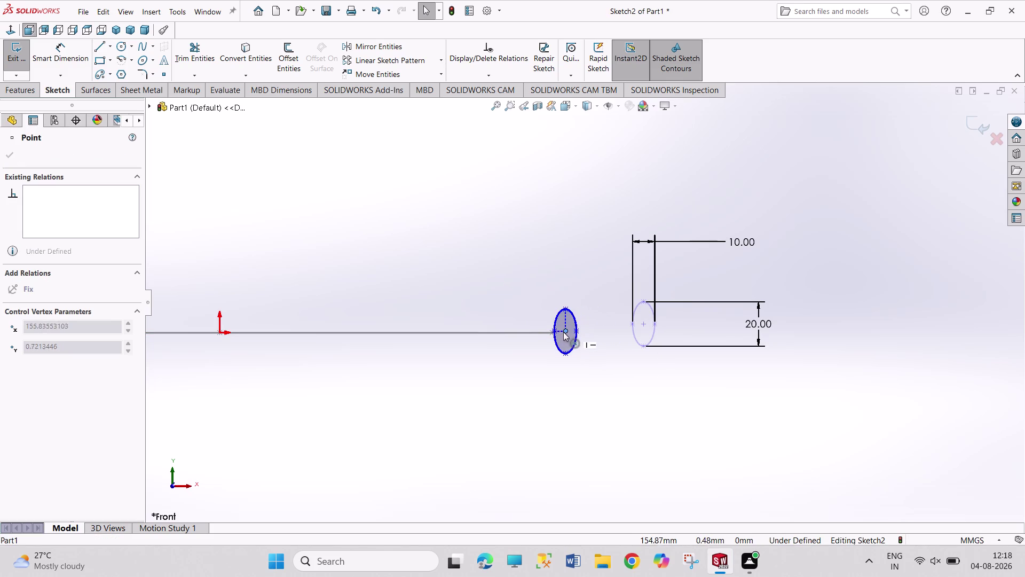
drag(565, 331, 553, 331)
click(603, 390)
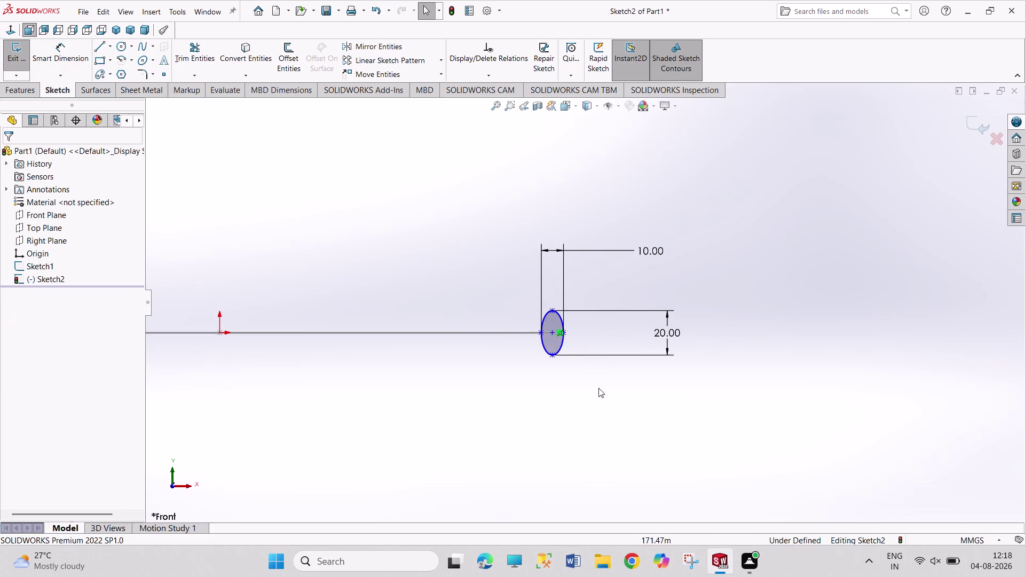
click(20, 59)
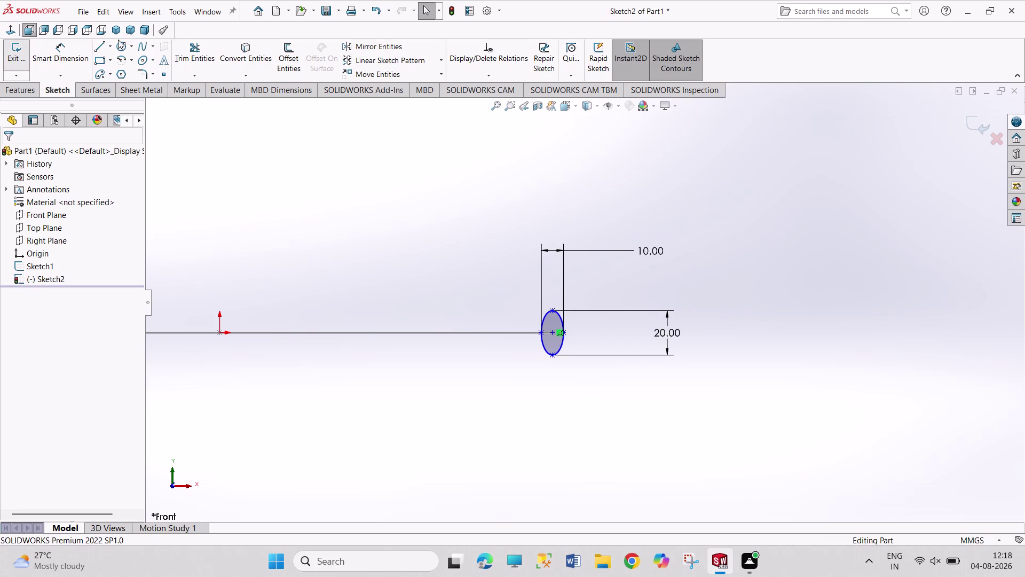
click(116, 33)
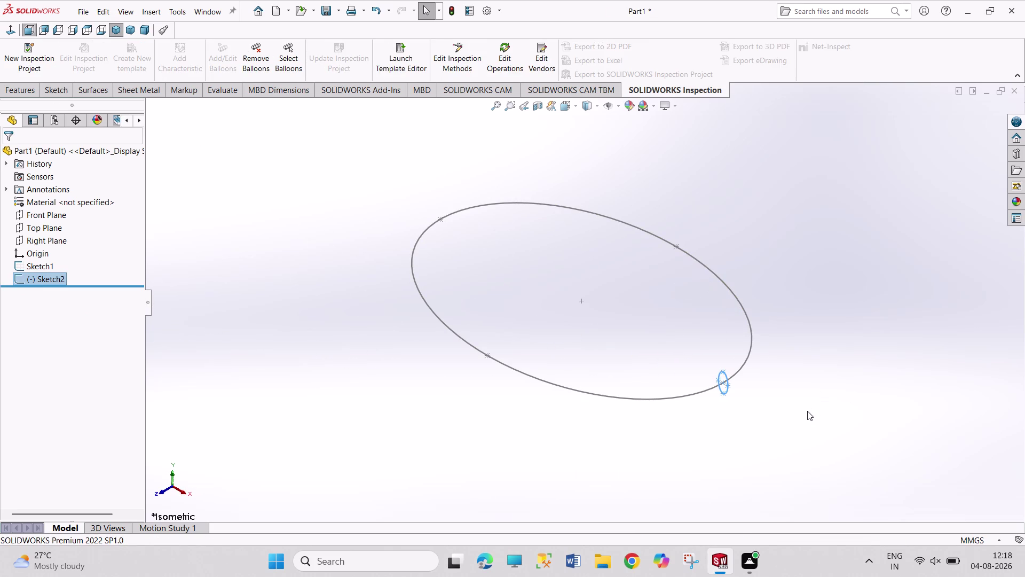
Create Surface-Sweep1 with Sketch2's ellipse as profile and Sketch1 as path.
click(808, 410)
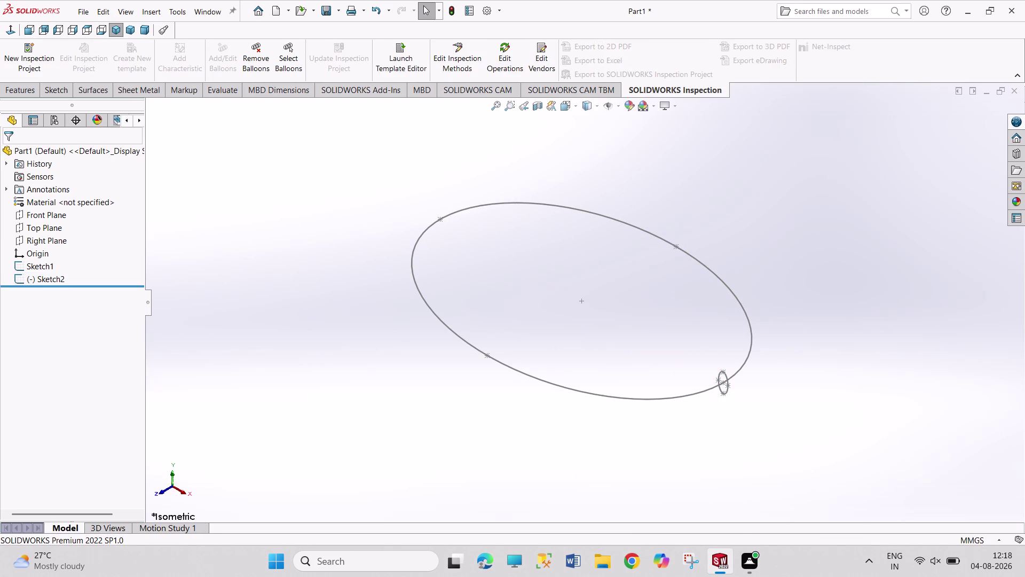
click(90, 89)
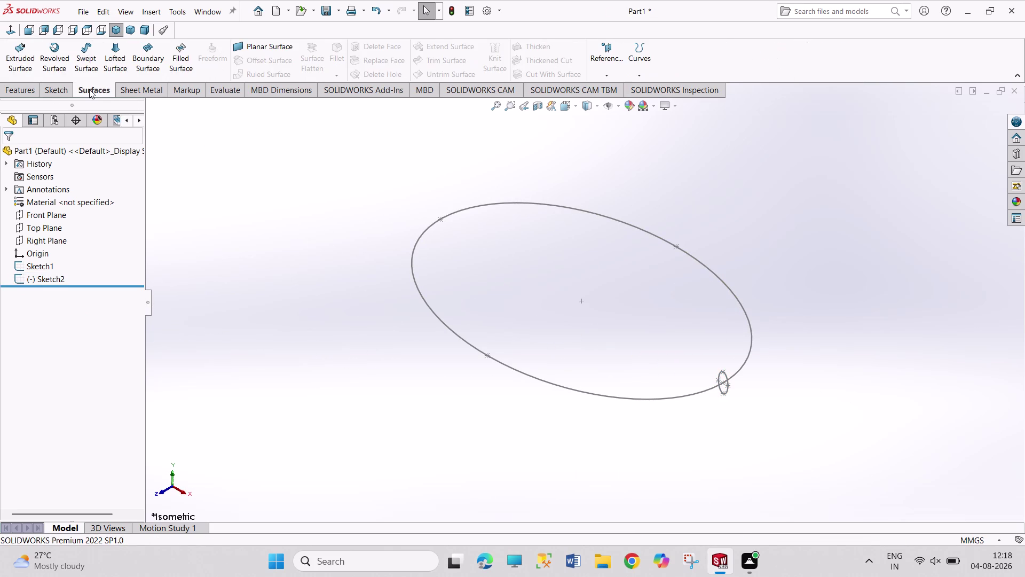
click(84, 63)
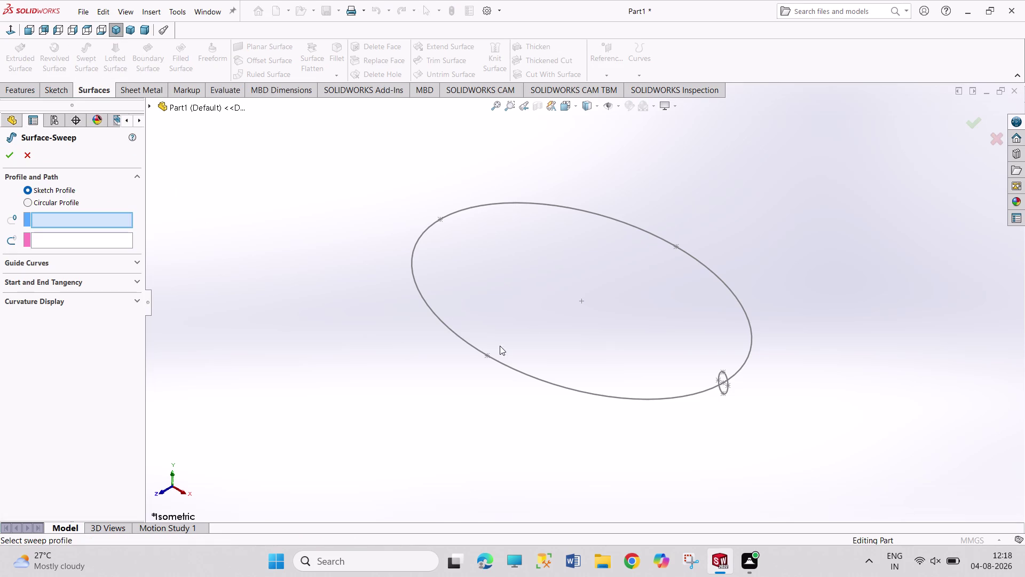
click(726, 391)
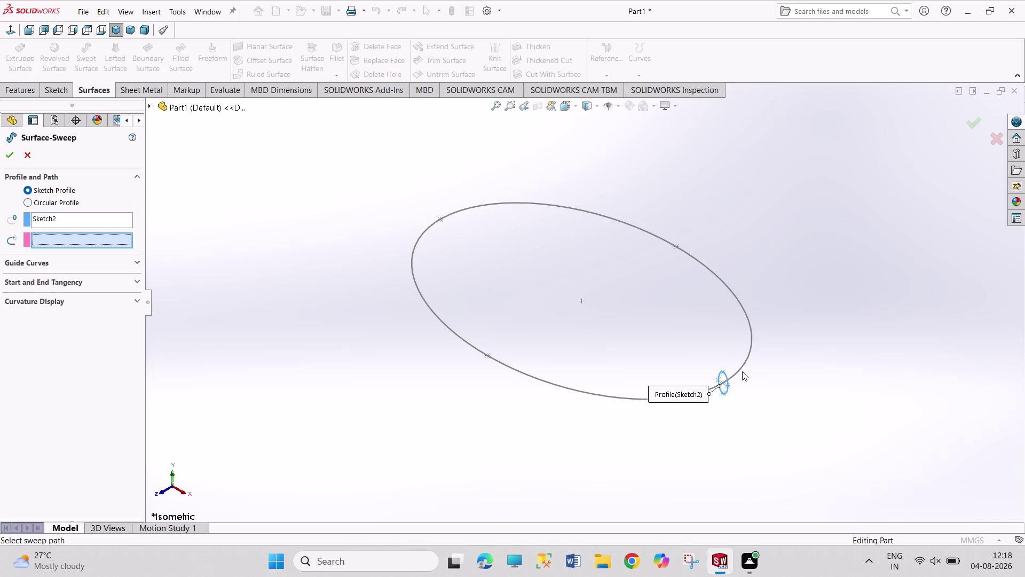
click(739, 369)
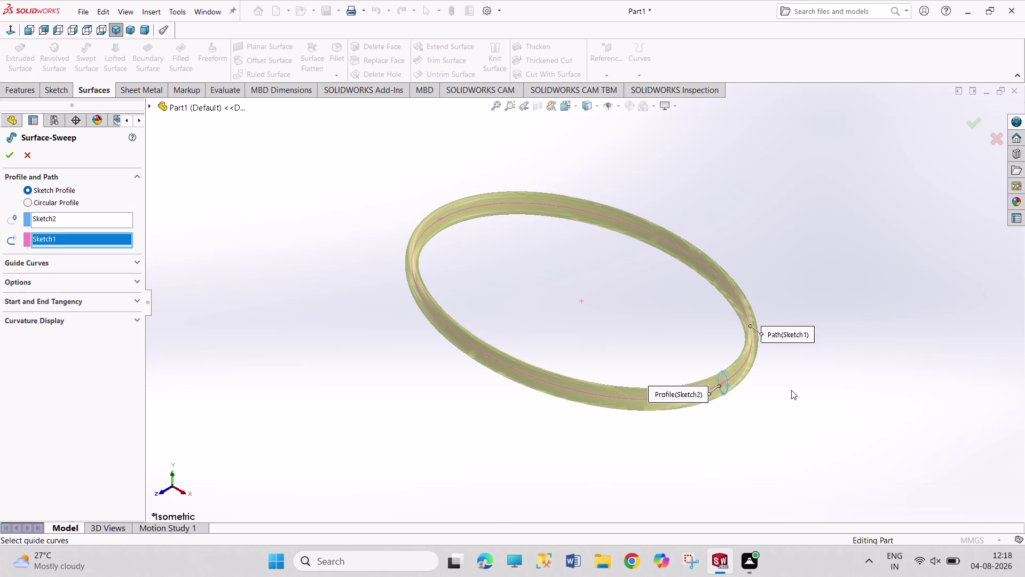
click(15, 156)
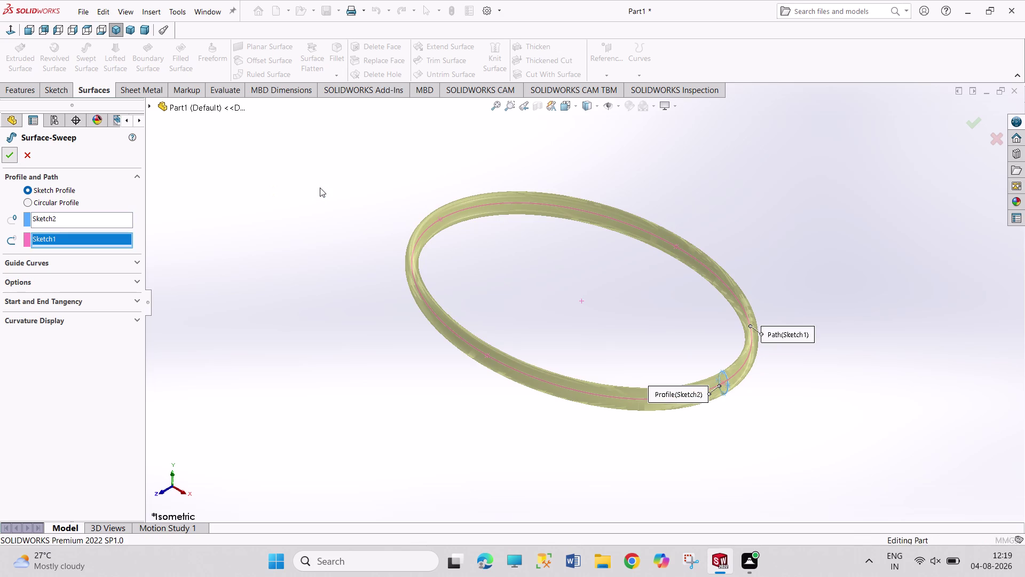
click(320, 187)
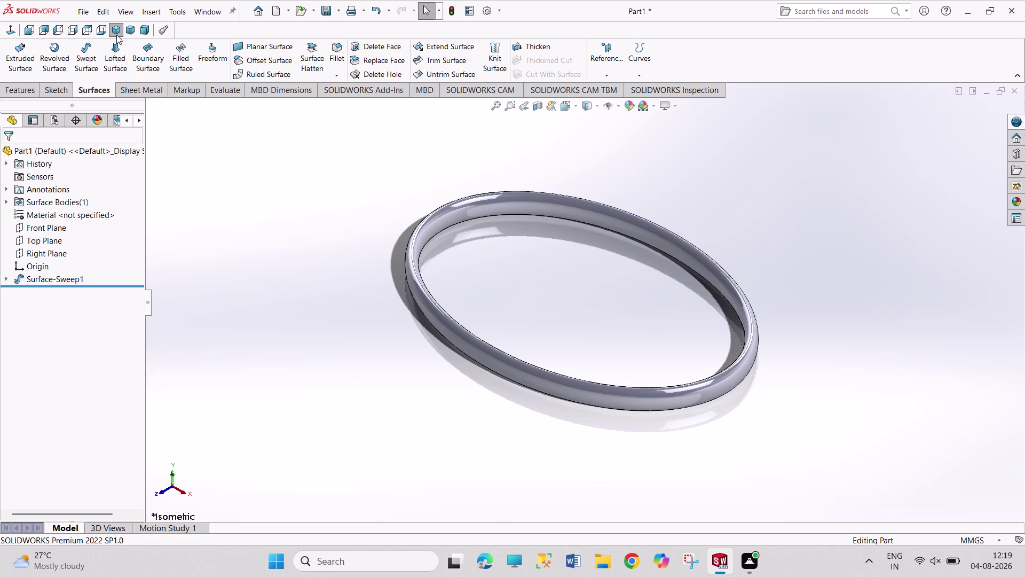
click(12, 32)
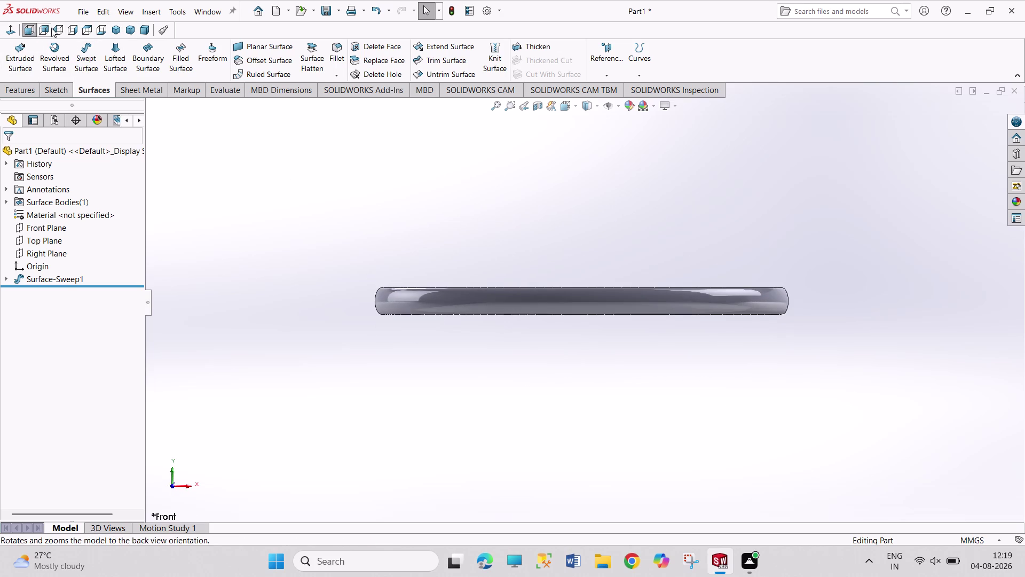
click(88, 27)
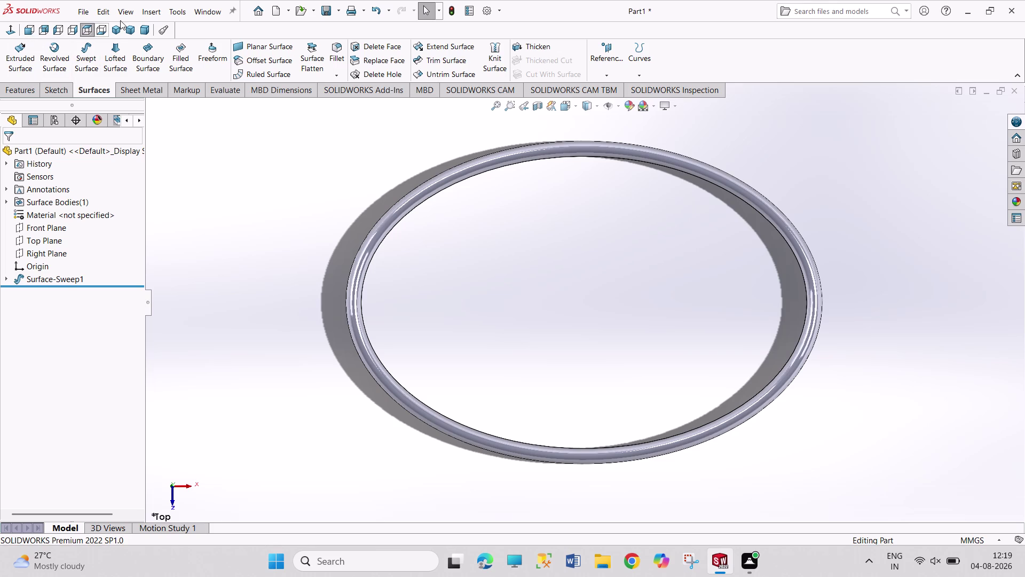
click(113, 28)
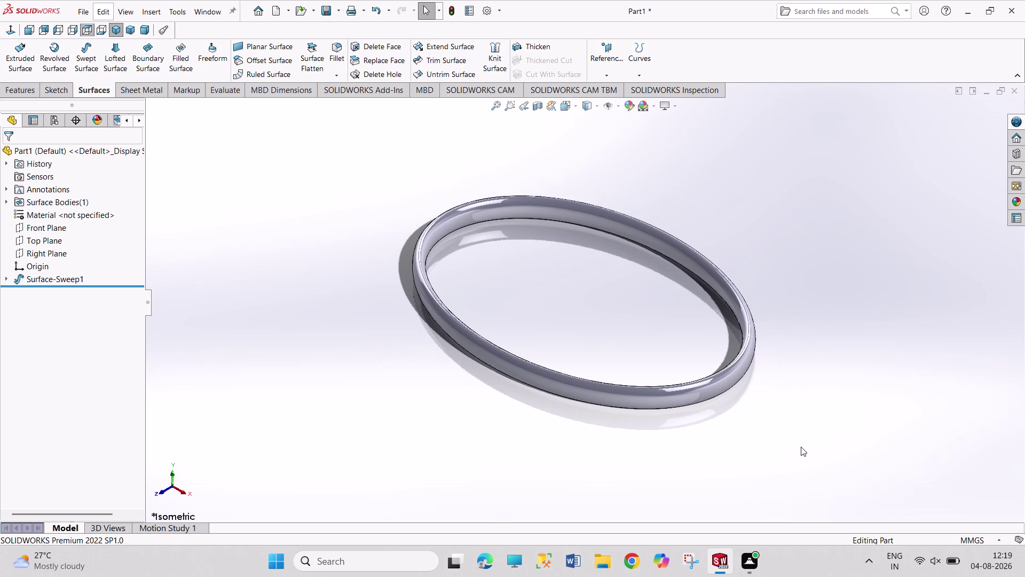
scroll(up, 3)
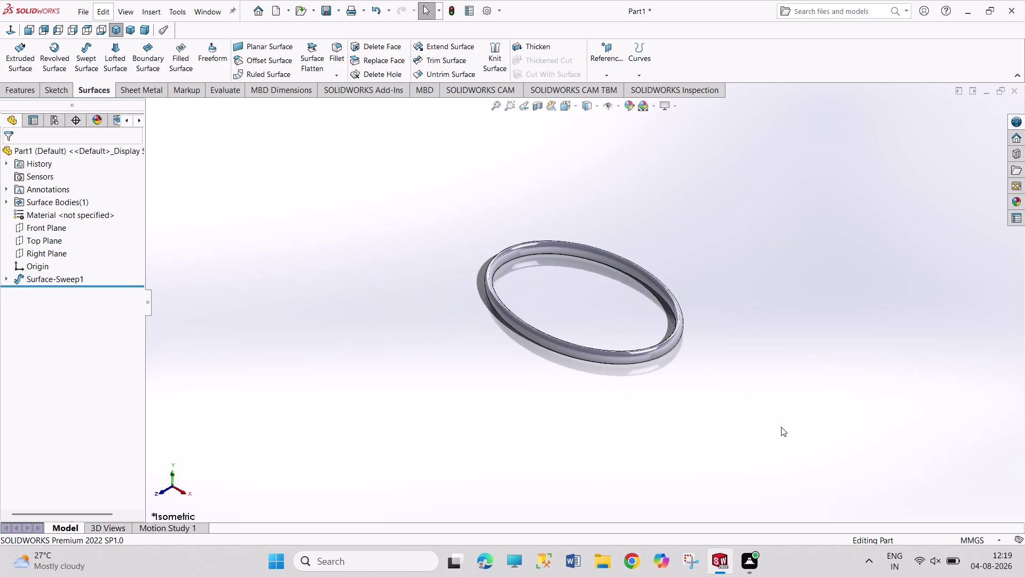
scroll(down, 3)
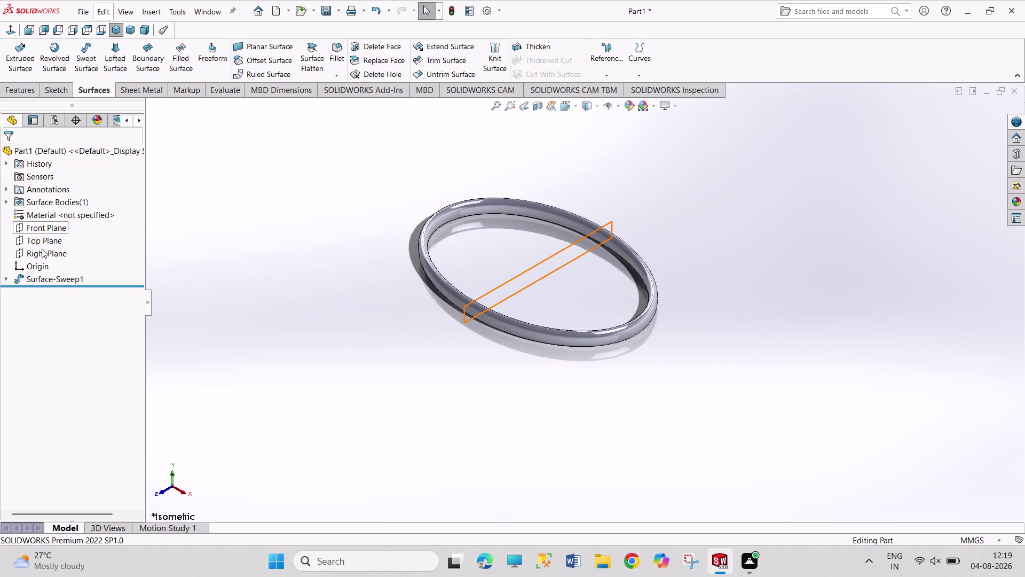
Create Plane1 offset 250 mm from the Right Plane.
click(42, 249)
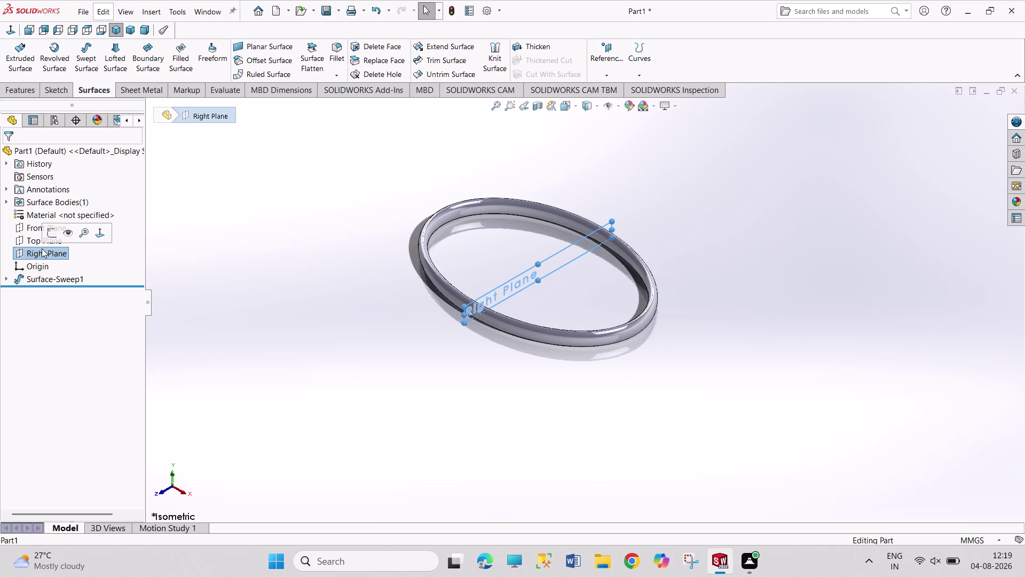
click(601, 57)
click(619, 86)
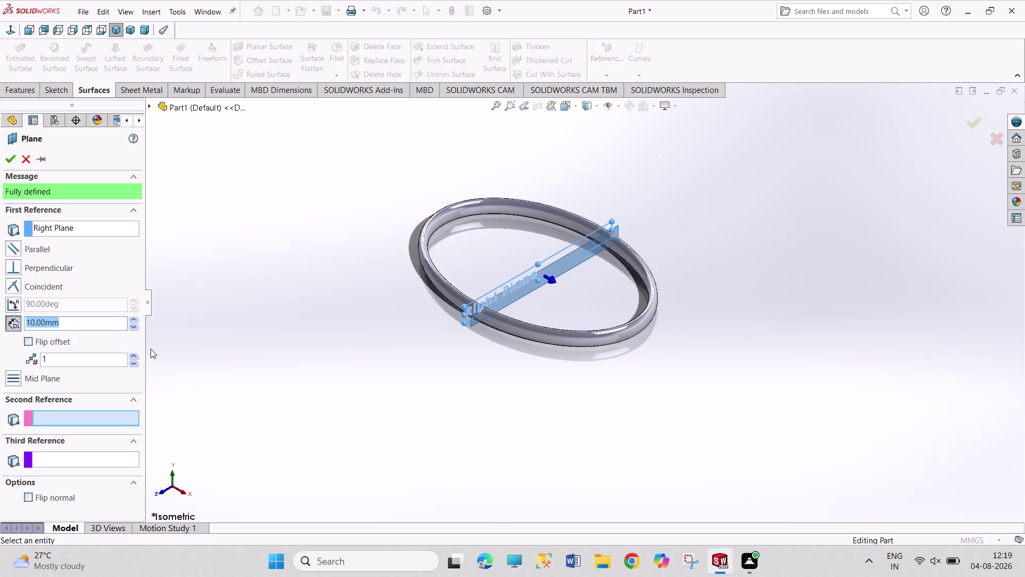
text(250)
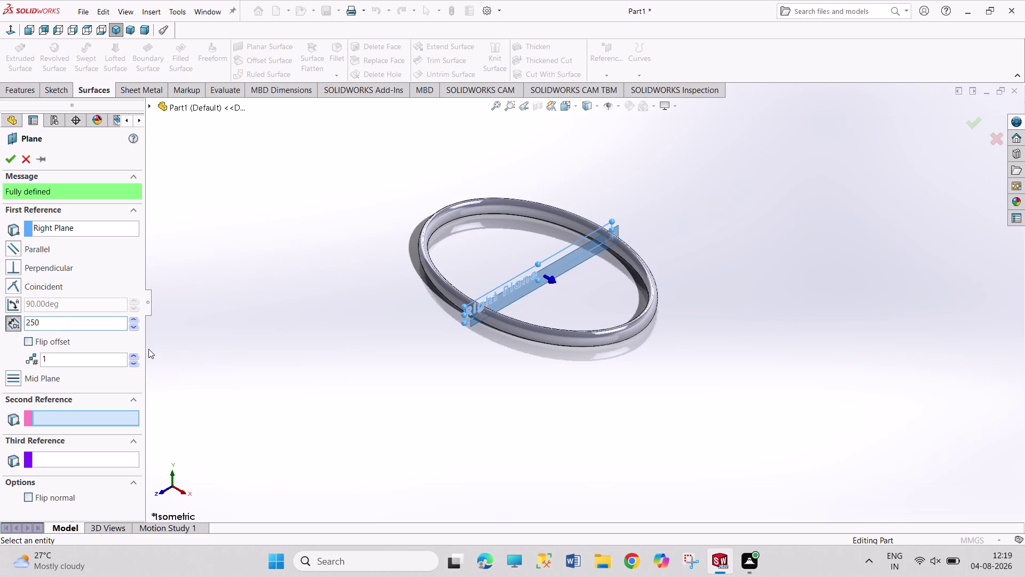
key(Return)
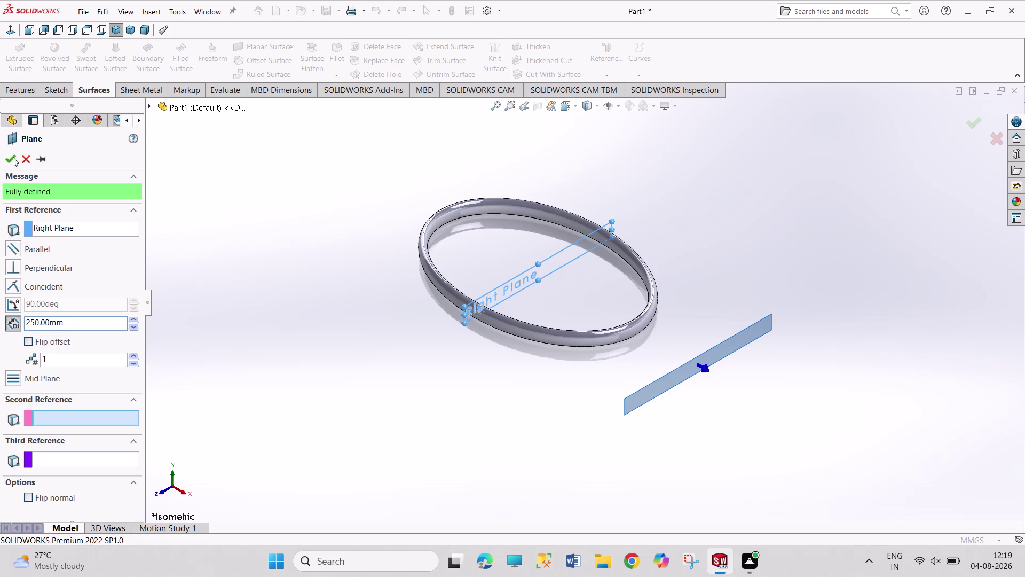
click(10, 161)
Start a new sketch, Sketch3, on Plane1.
click(296, 343)
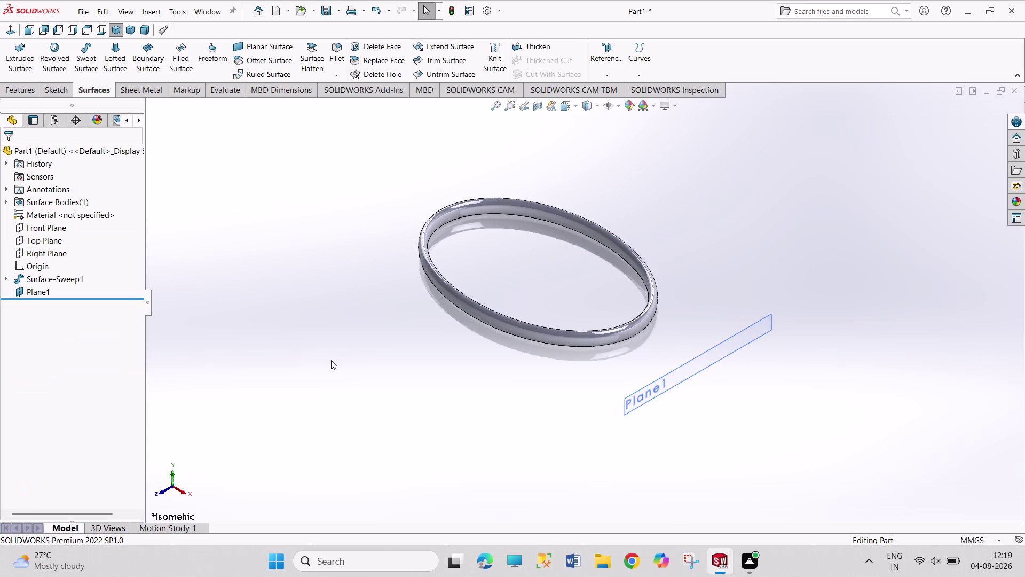
click(702, 365)
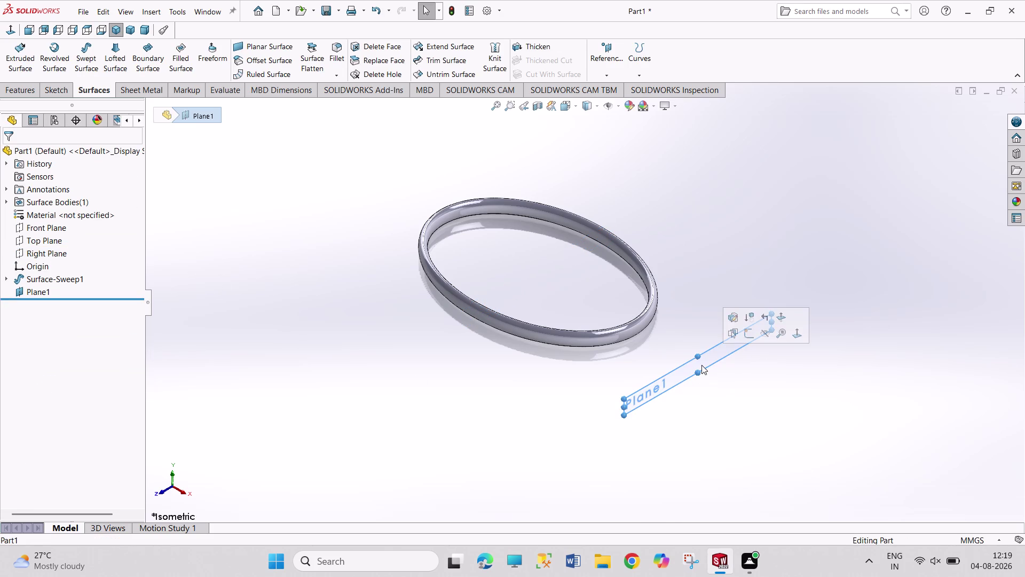
click(751, 335)
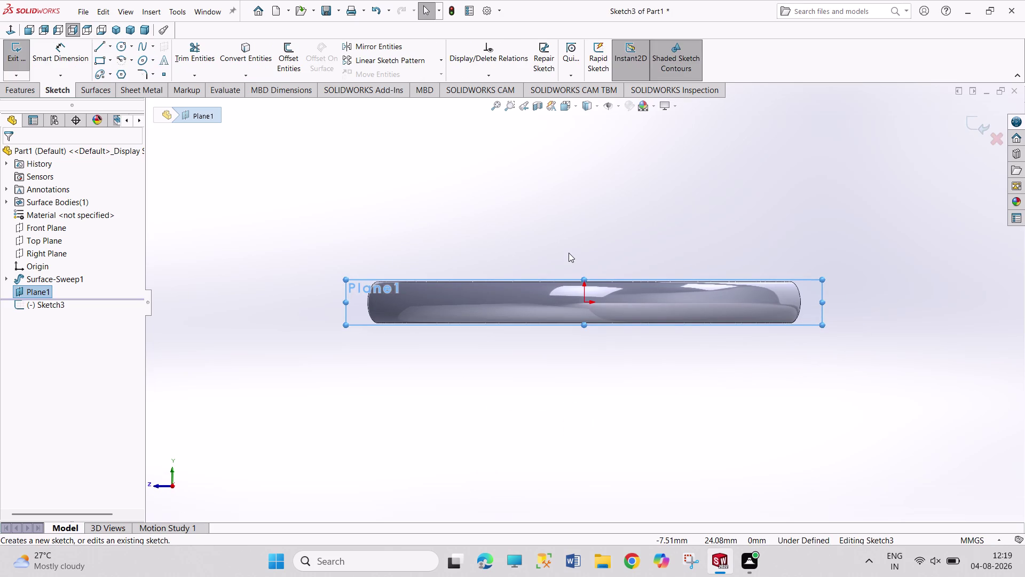
Draw a small ellipse centred on the ring's cross-section.
click(140, 61)
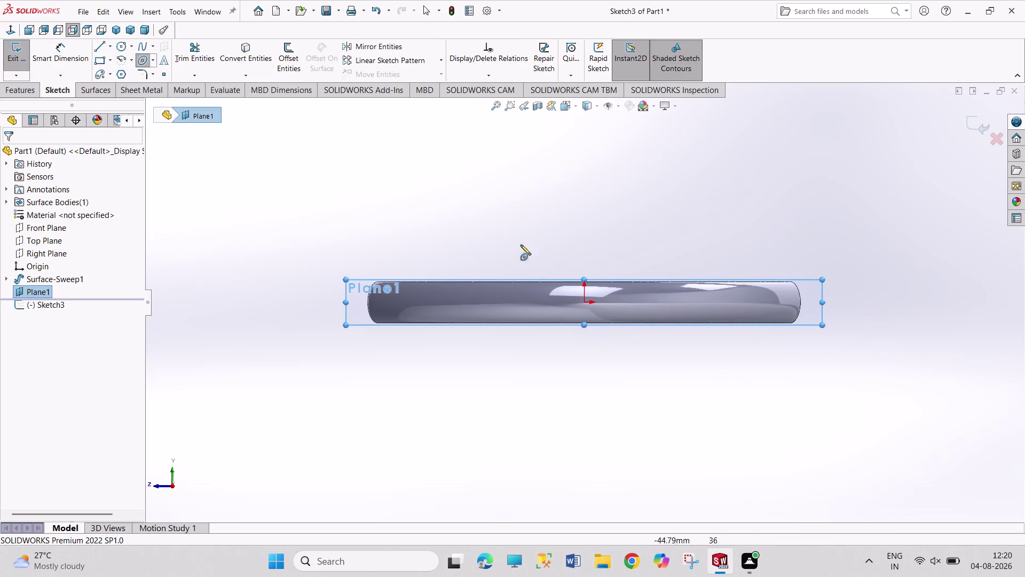
click(642, 302)
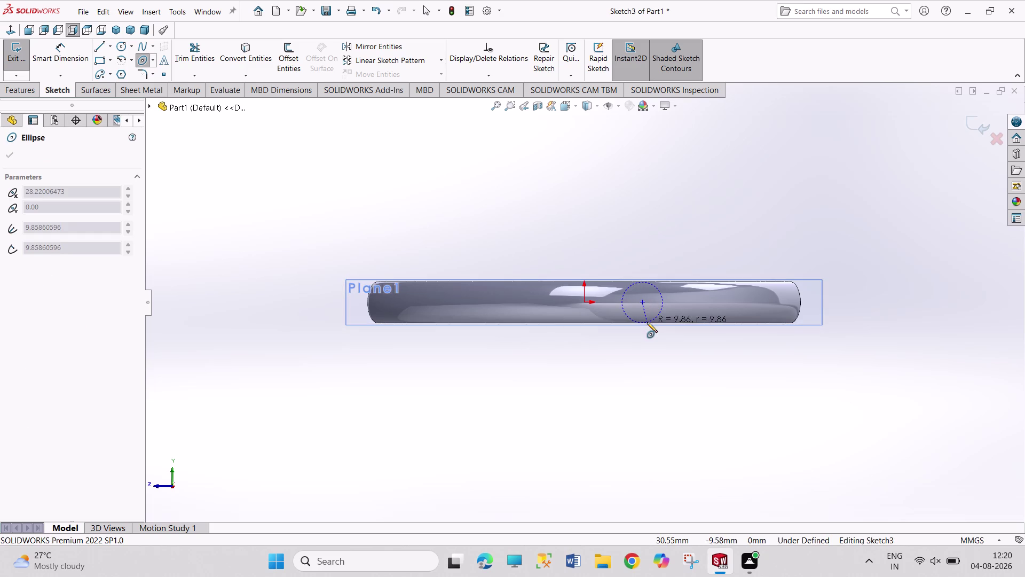
click(645, 319)
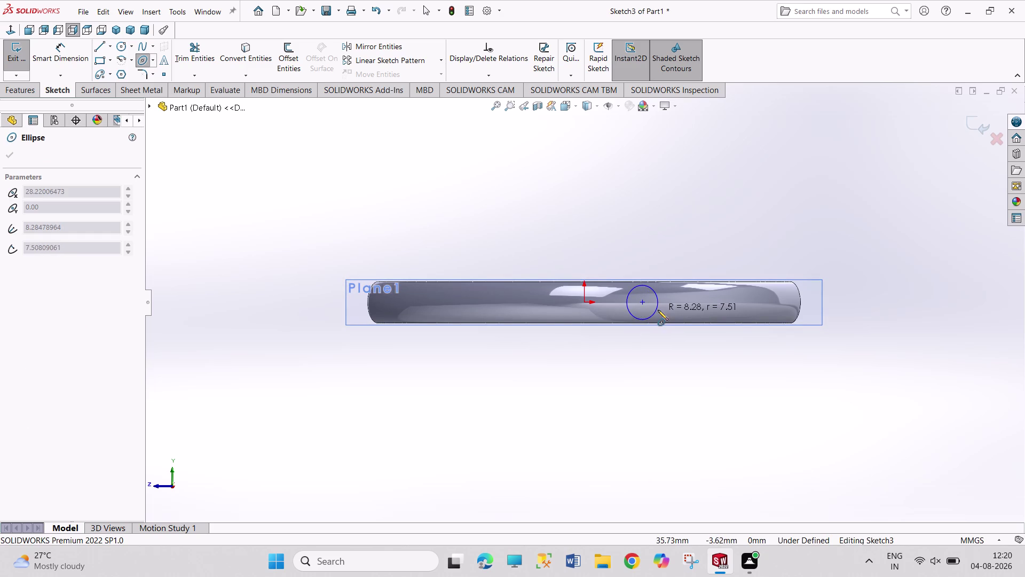
click(652, 308)
right_drag(693, 255, 687, 165)
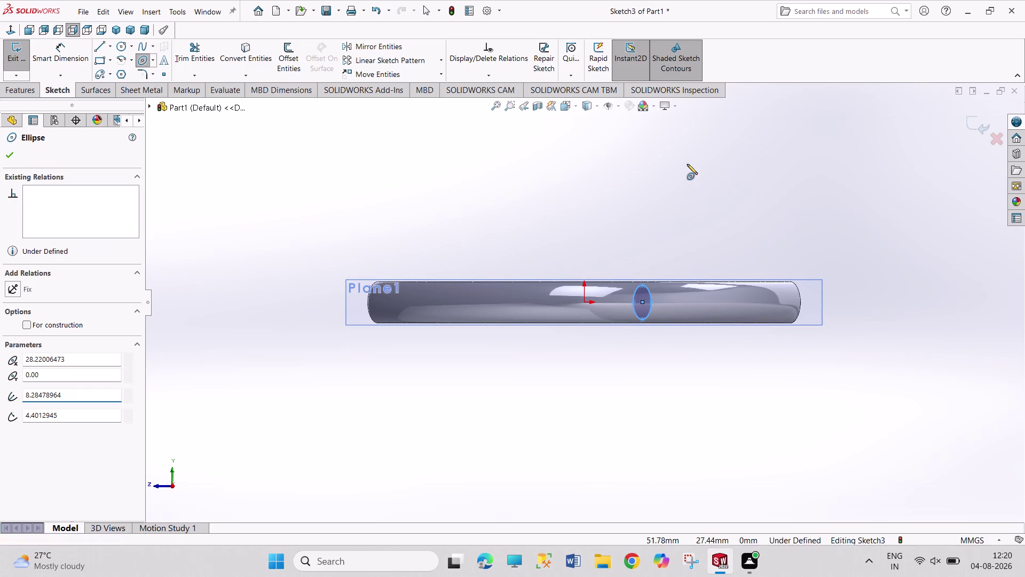
Dimension the ellipse's width, about 8.80 mm, with the dimension placed above it.
click(631, 303)
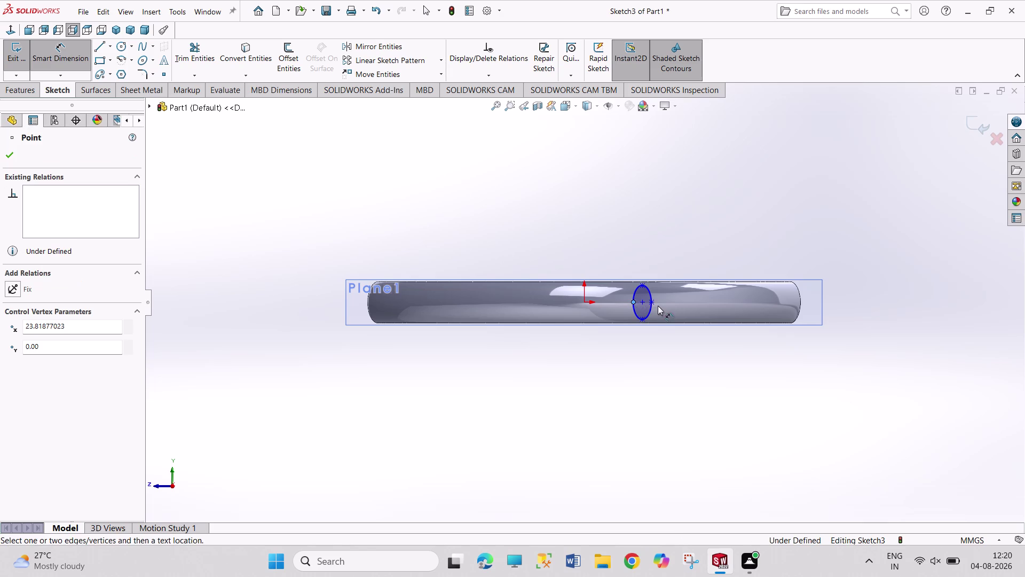
click(654, 301)
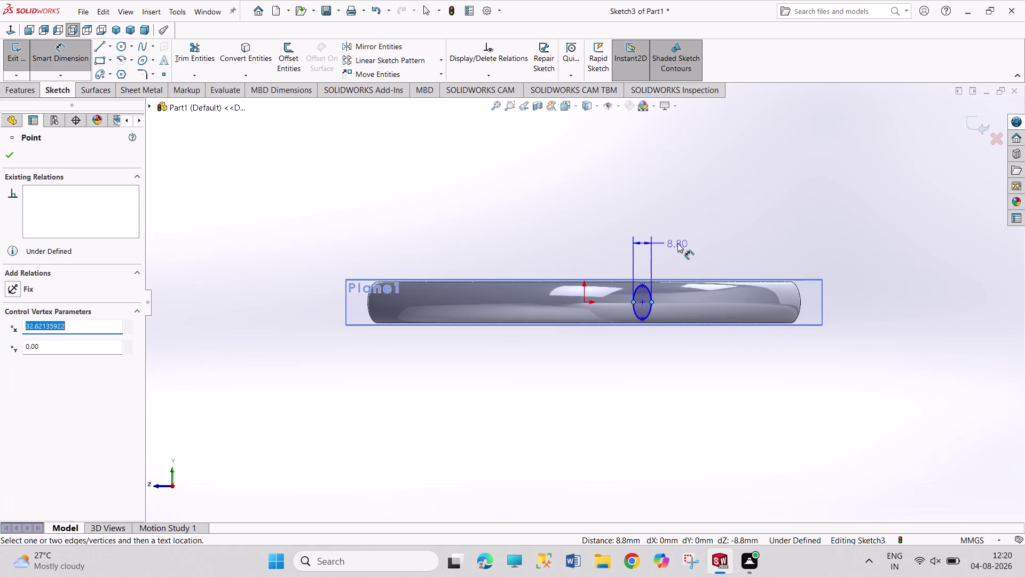
click(678, 243)
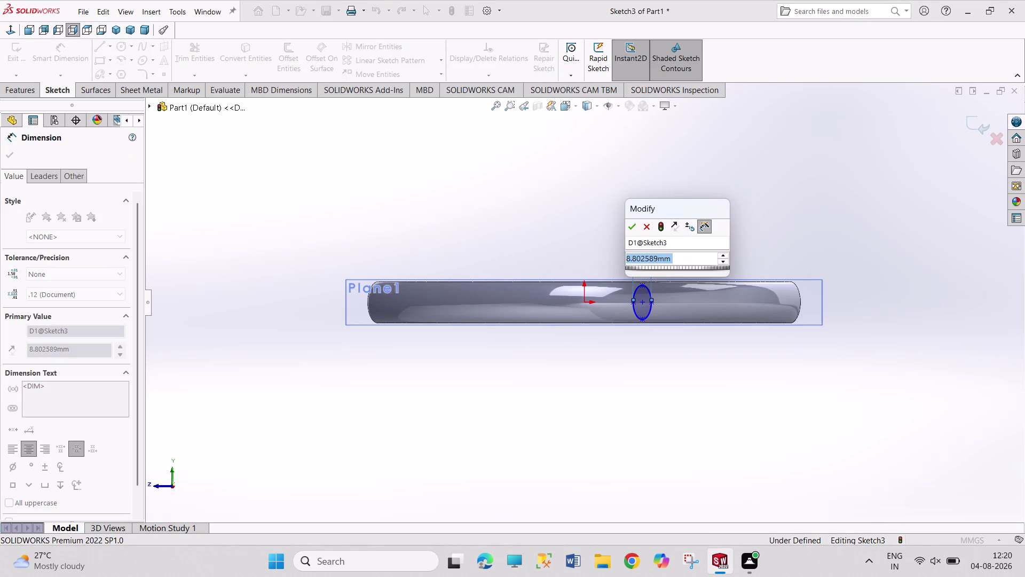